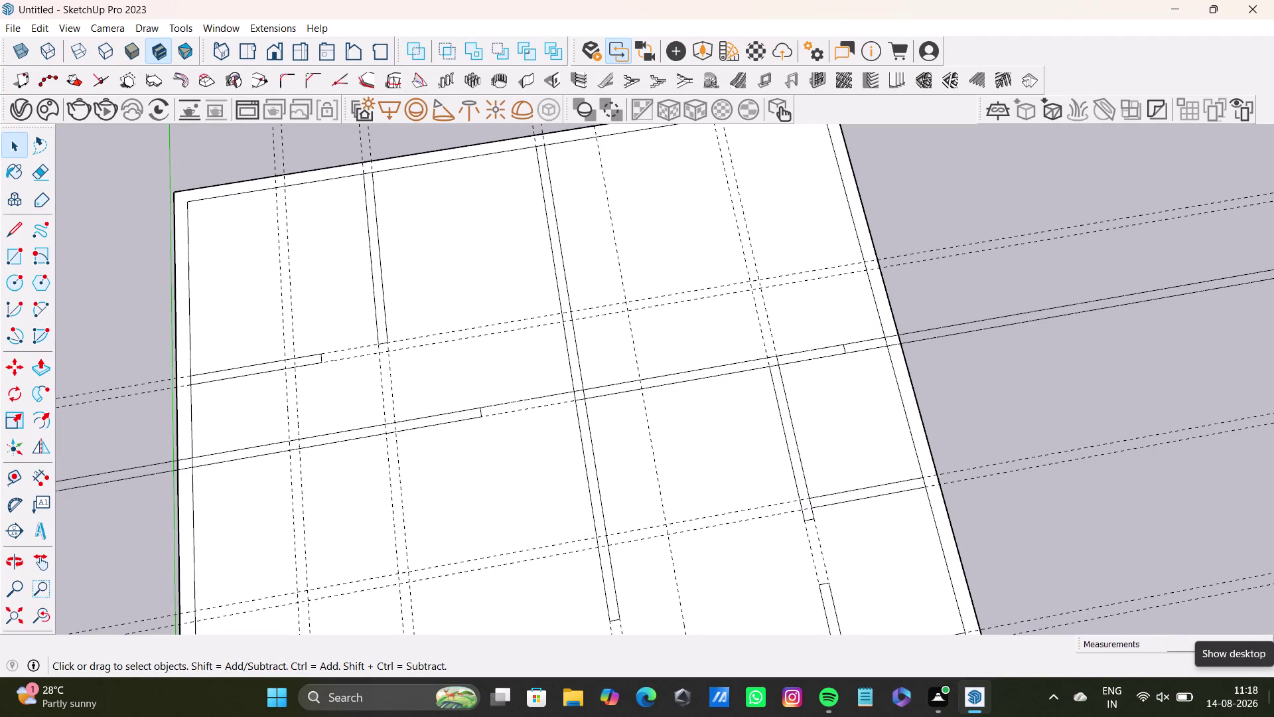
Raise the upper-left vertical wall outline to 10 feet with Push/Pull.
middle_drag(401, 332, 369, 449)
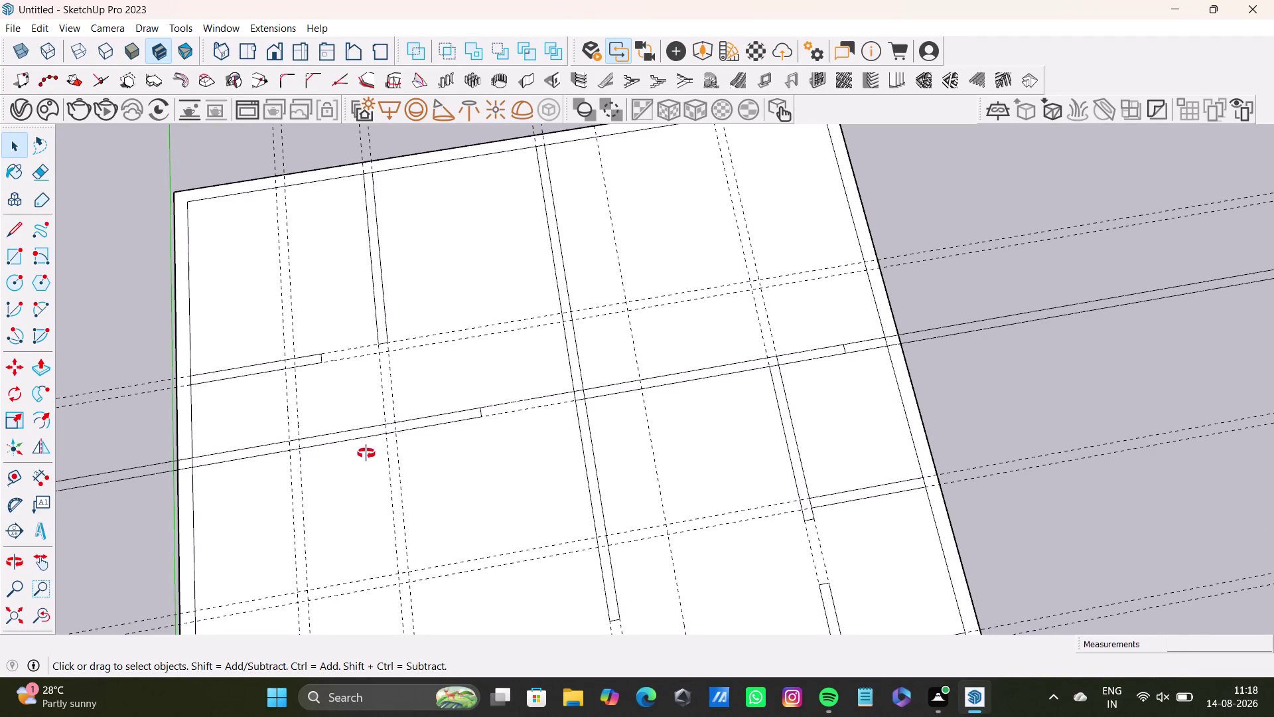
middle_drag(369, 449, 240, 463)
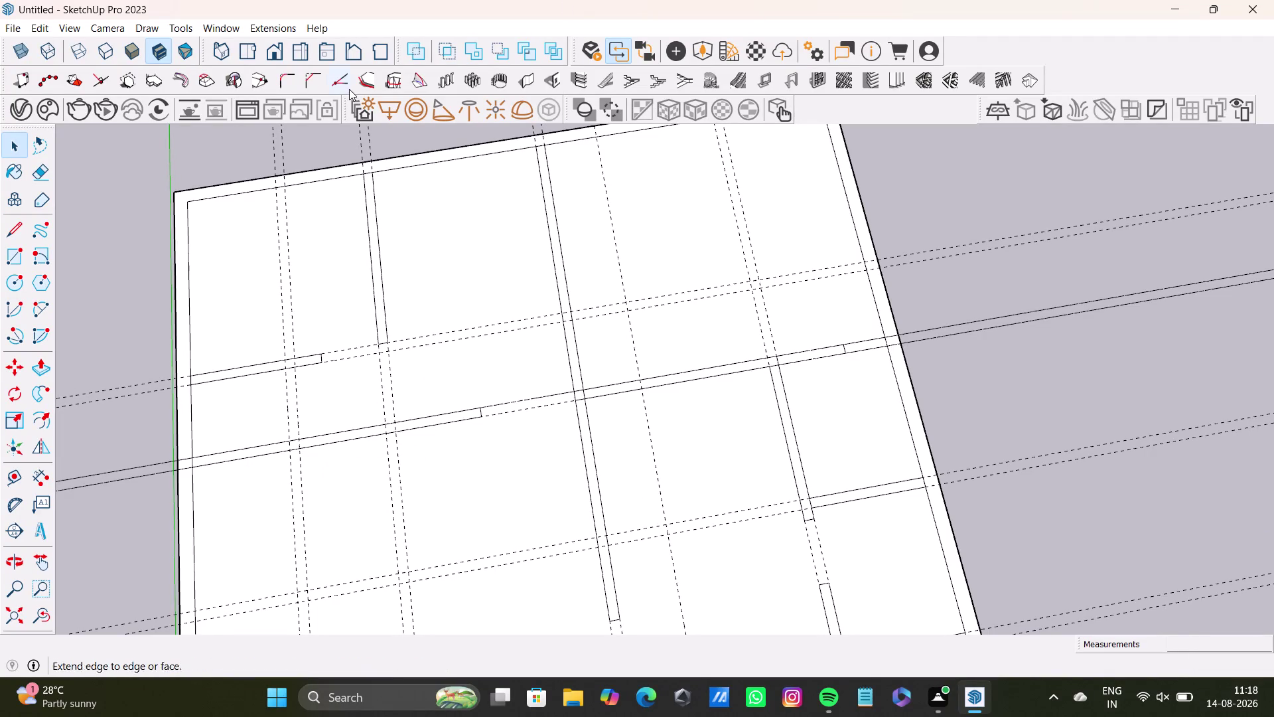
middle_drag(453, 450, 396, 366)
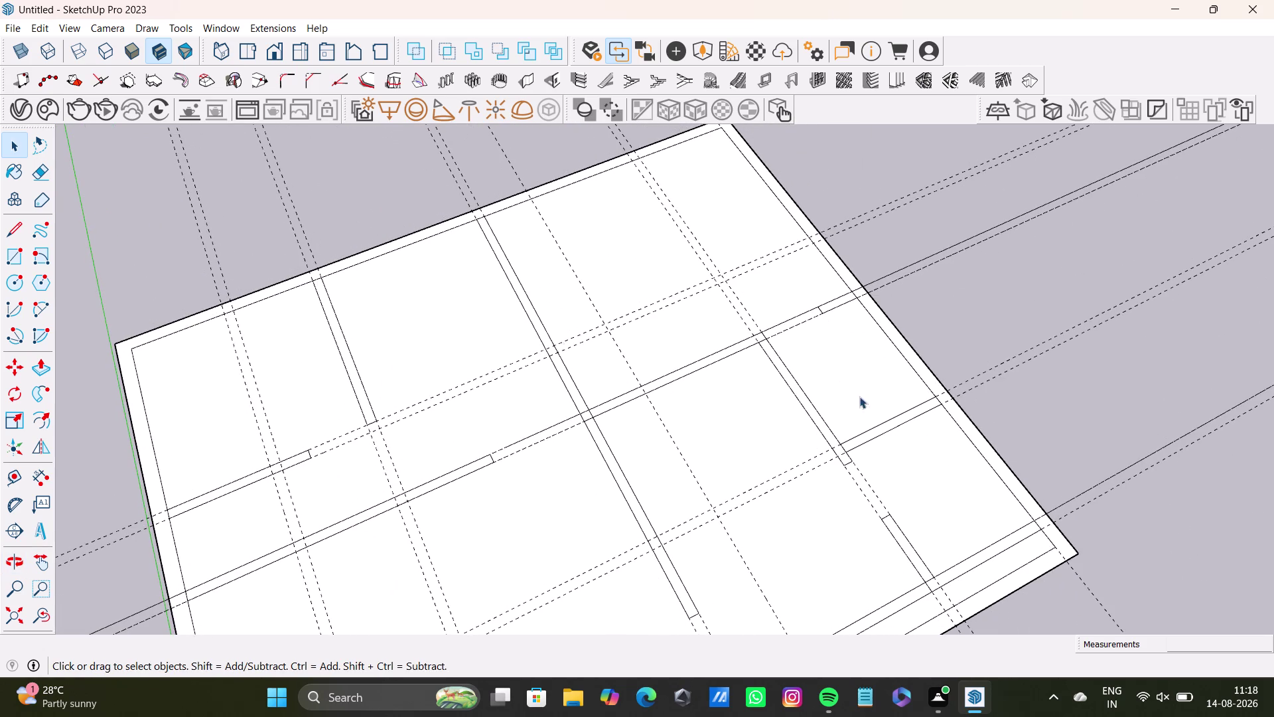
scroll(down, 3)
middle_drag(643, 477, 449, 434)
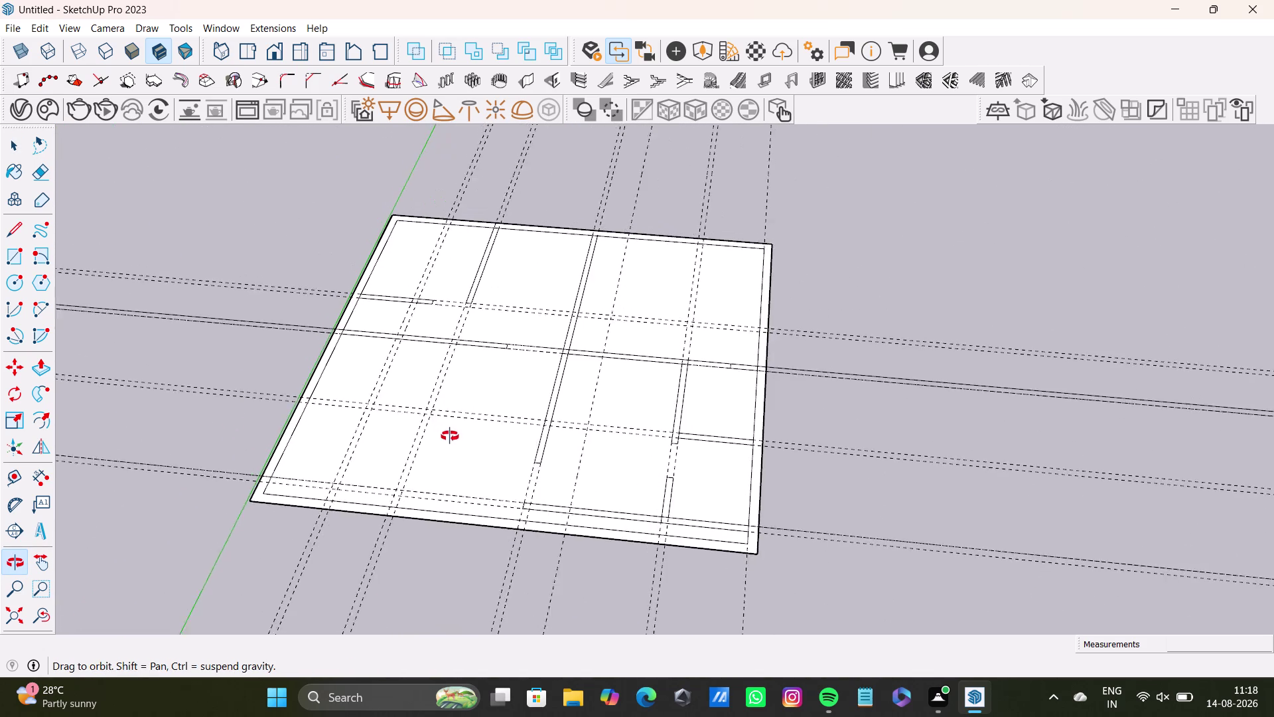
middle_drag(449, 434, 472, 551)
scroll(up, 3)
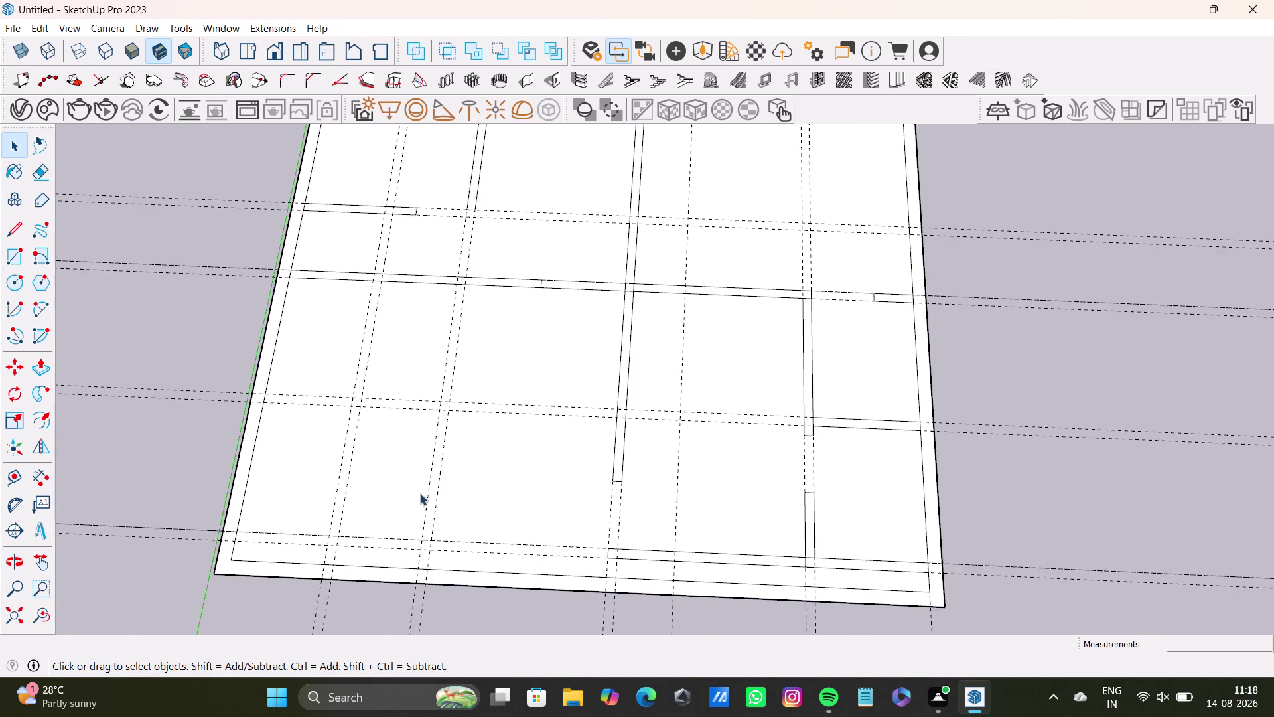
scroll(up, 3)
middle_drag(467, 432, 471, 483)
middle_drag(518, 473, 528, 552)
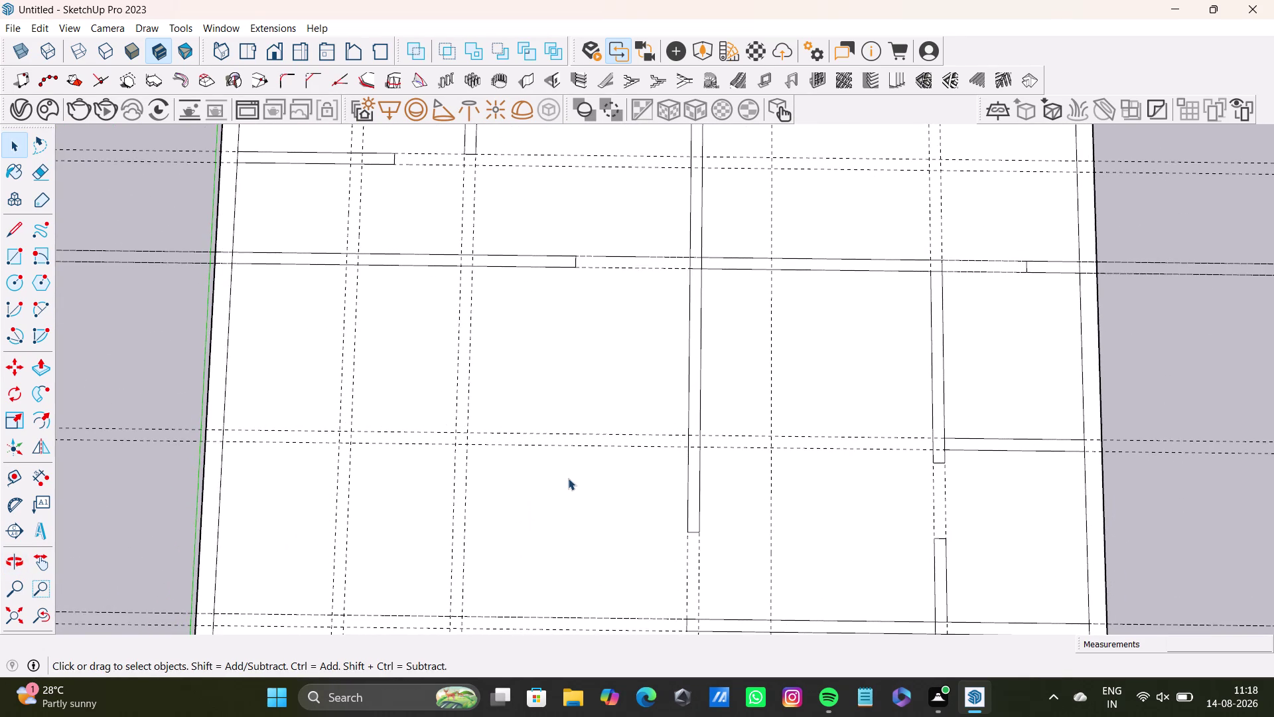
scroll(down, 3)
middle_drag(566, 452, 564, 542)
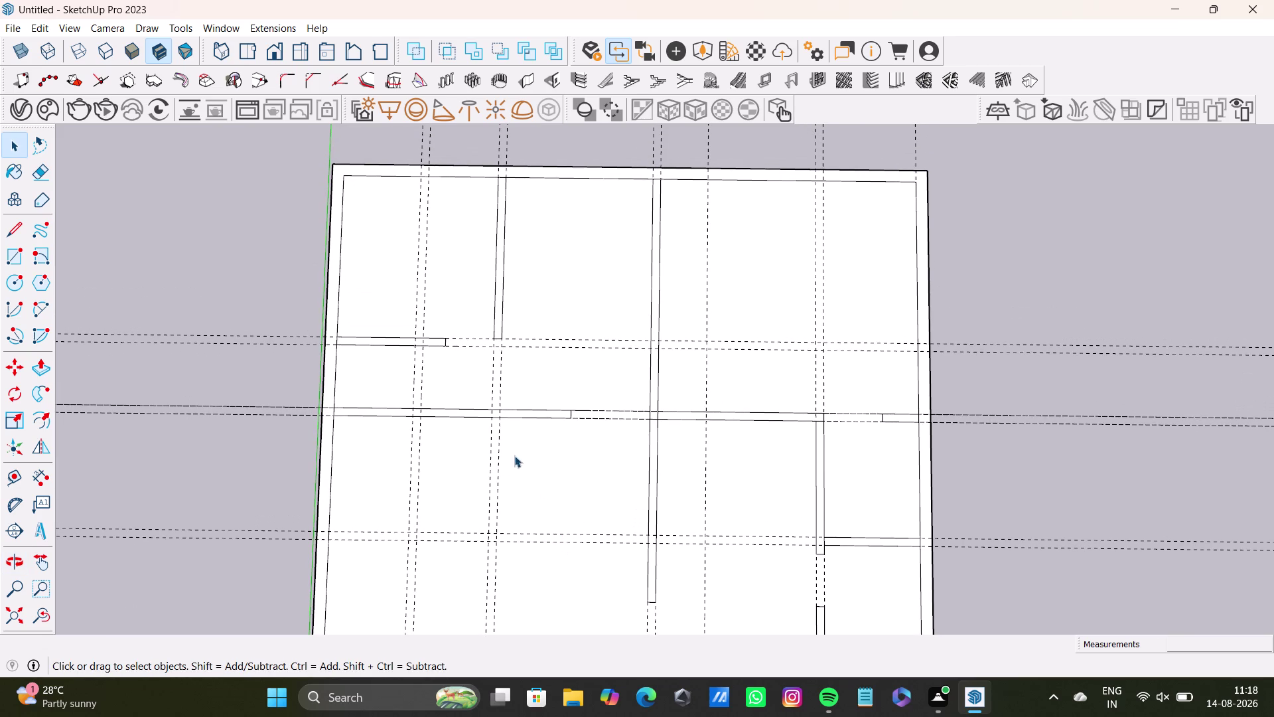
click(506, 173)
click(500, 234)
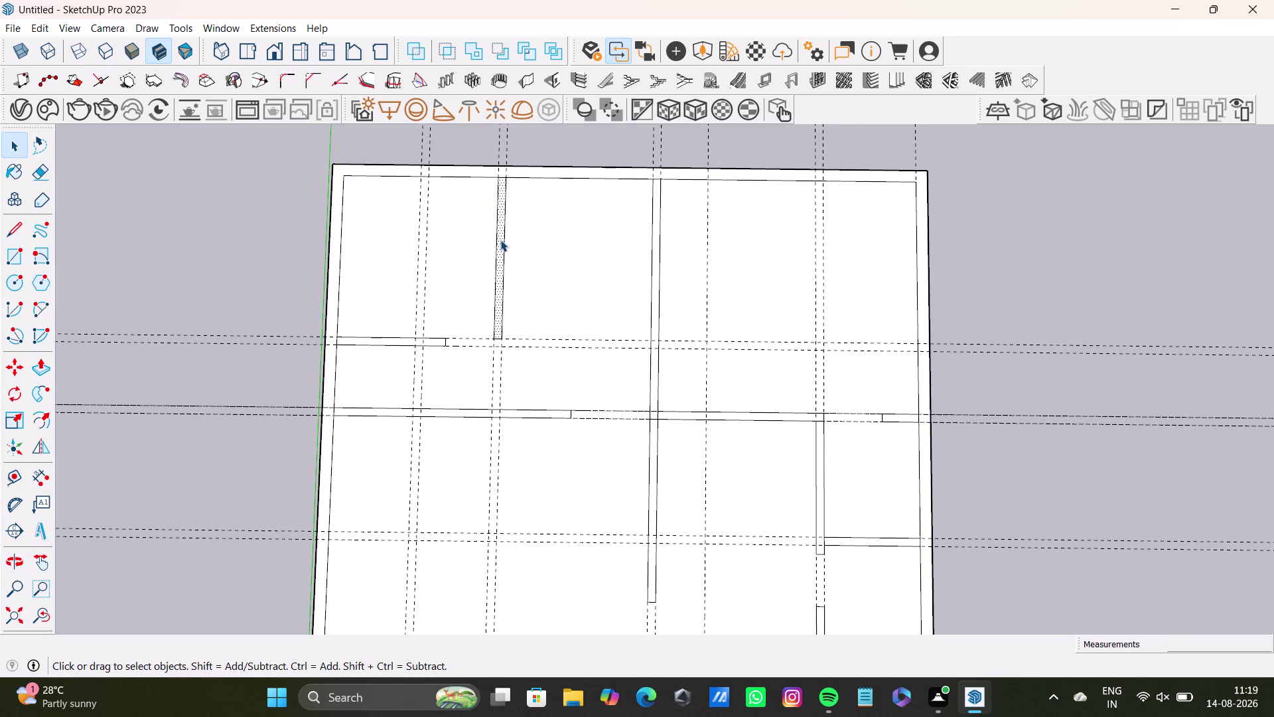
key(p)
click(501, 239)
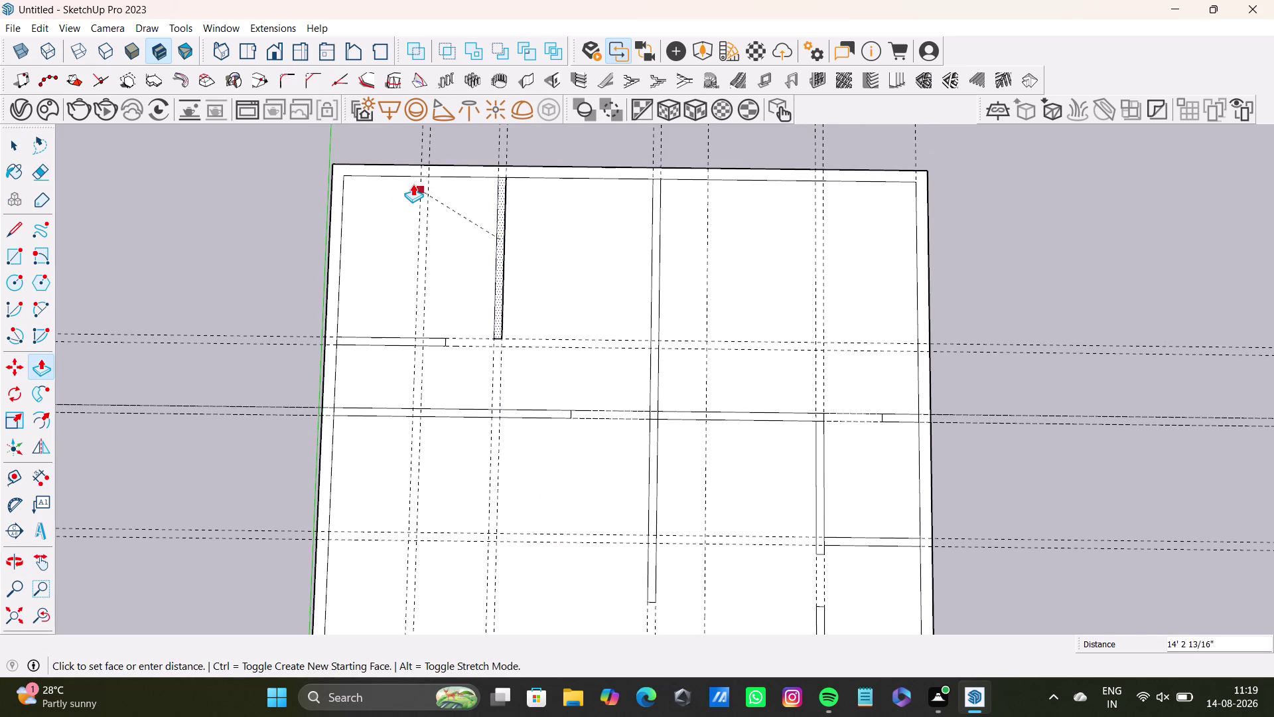
text(10')
key(Return)
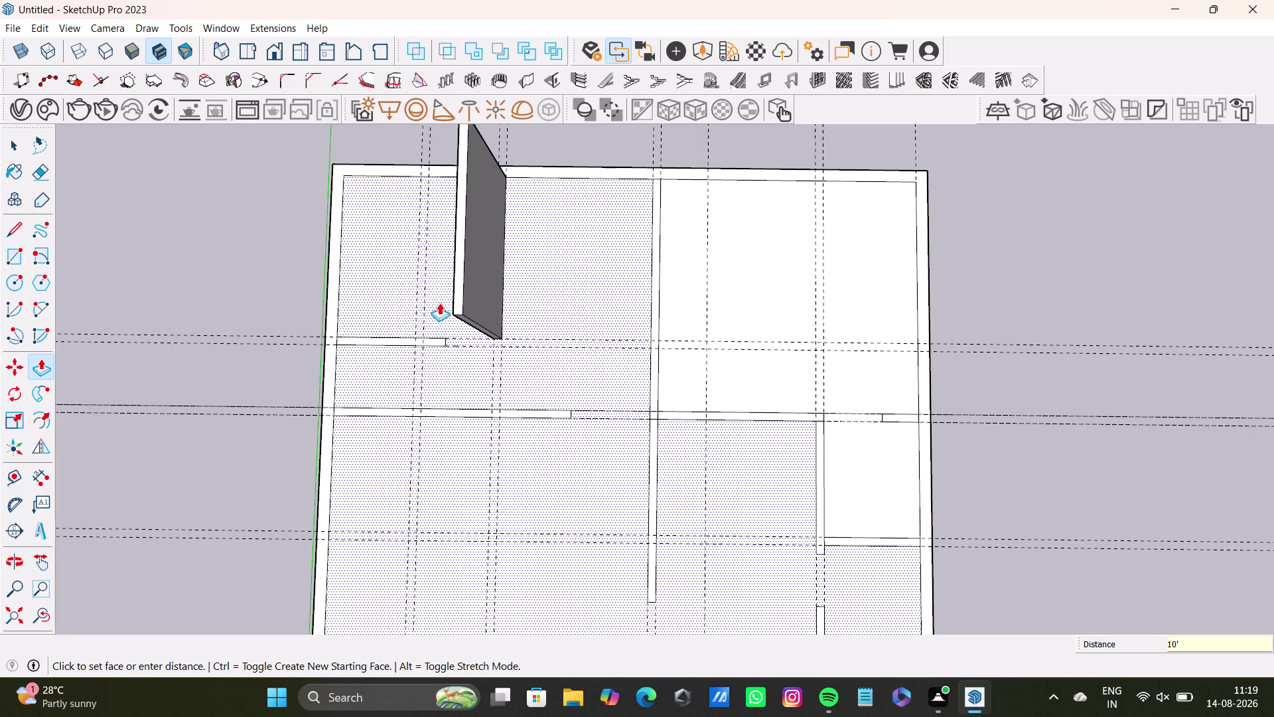
Raise the short horizontal wall outline on the left to 10 feet.
key(space)
click(434, 340)
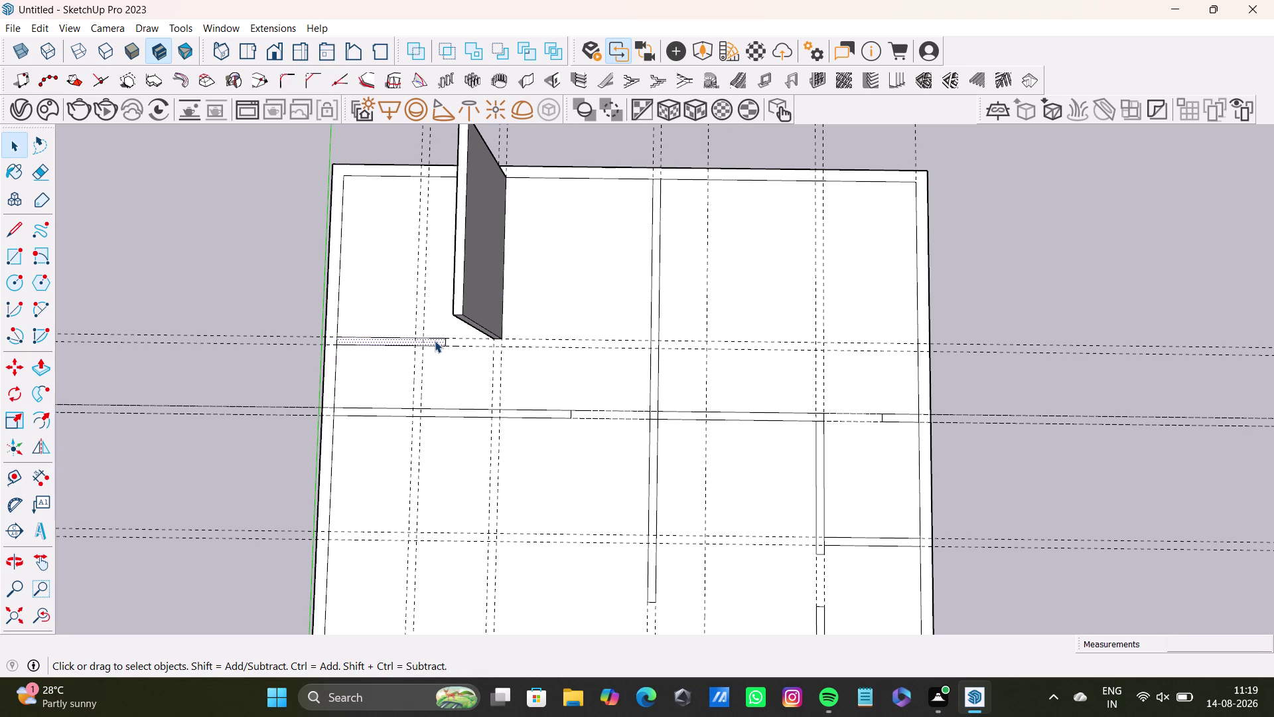
key(p)
click(434, 341)
click(457, 268)
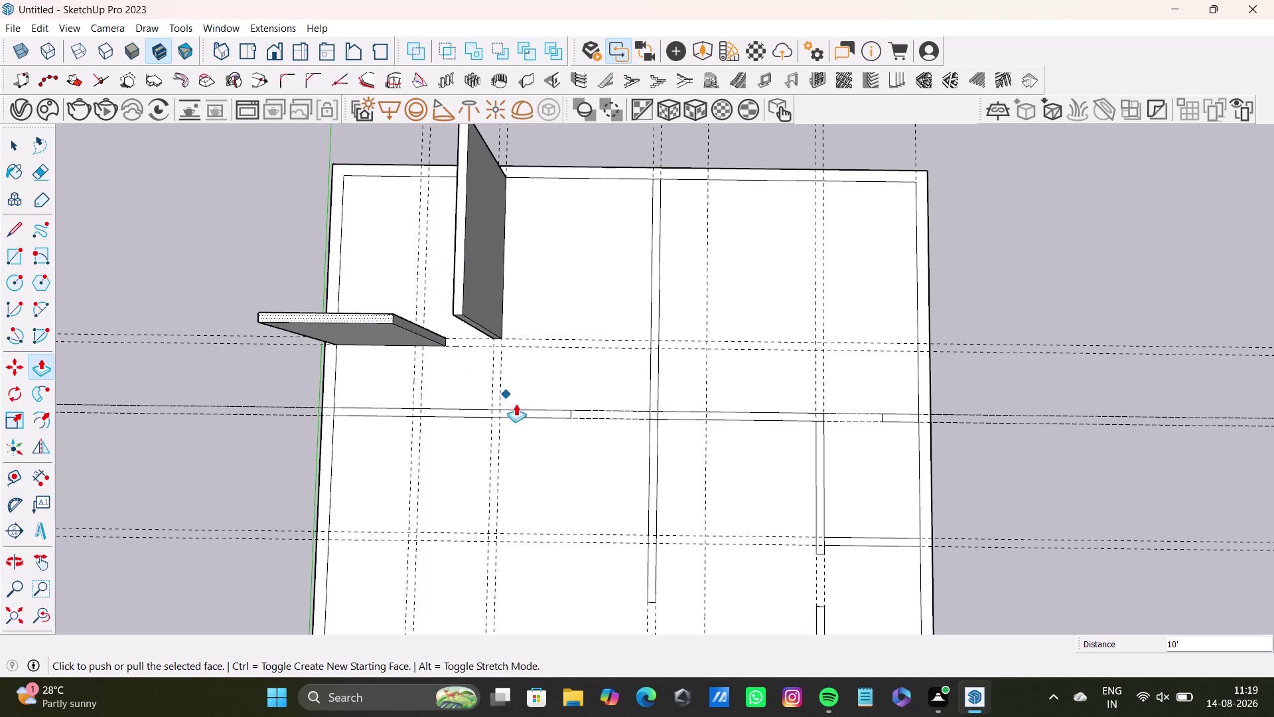
Raise the long horizontal wall outline to full height.
key(space)
click(526, 412)
key(p)
click(527, 412)
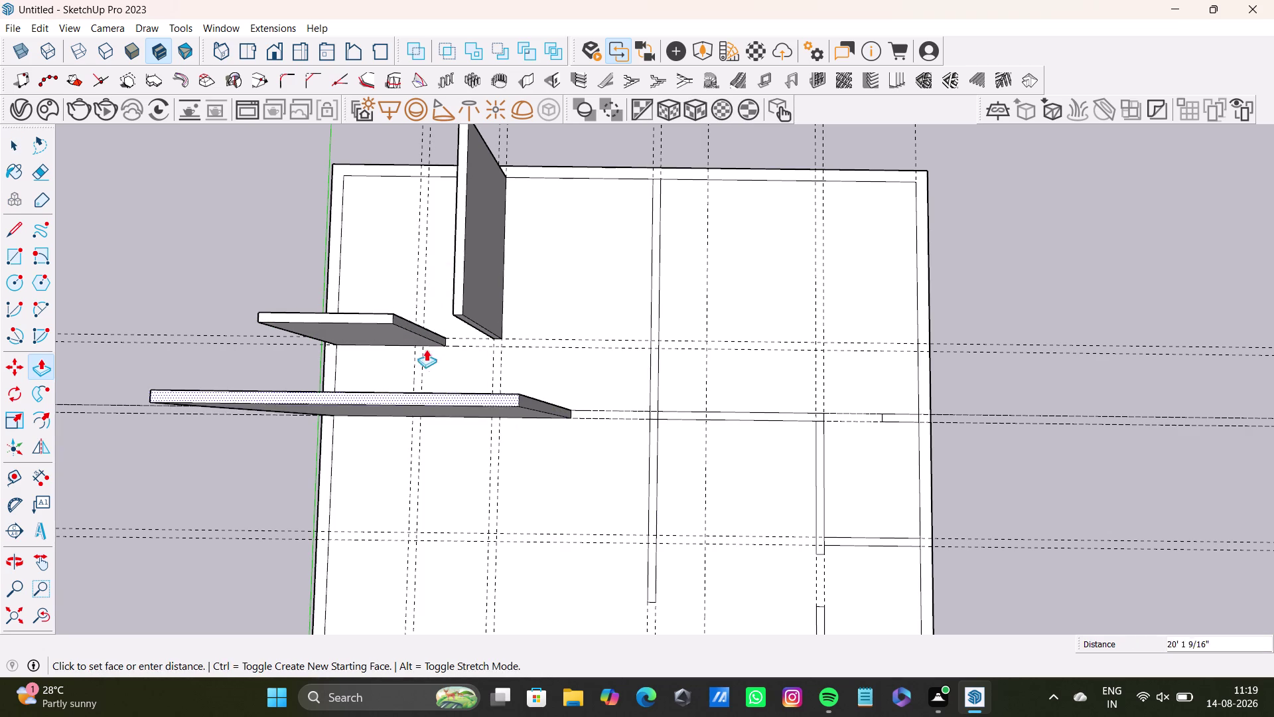
click(383, 314)
Pull the central vertical wall outline up to full wall height.
scroll(down, 3)
middle_drag(597, 427, 258, 252)
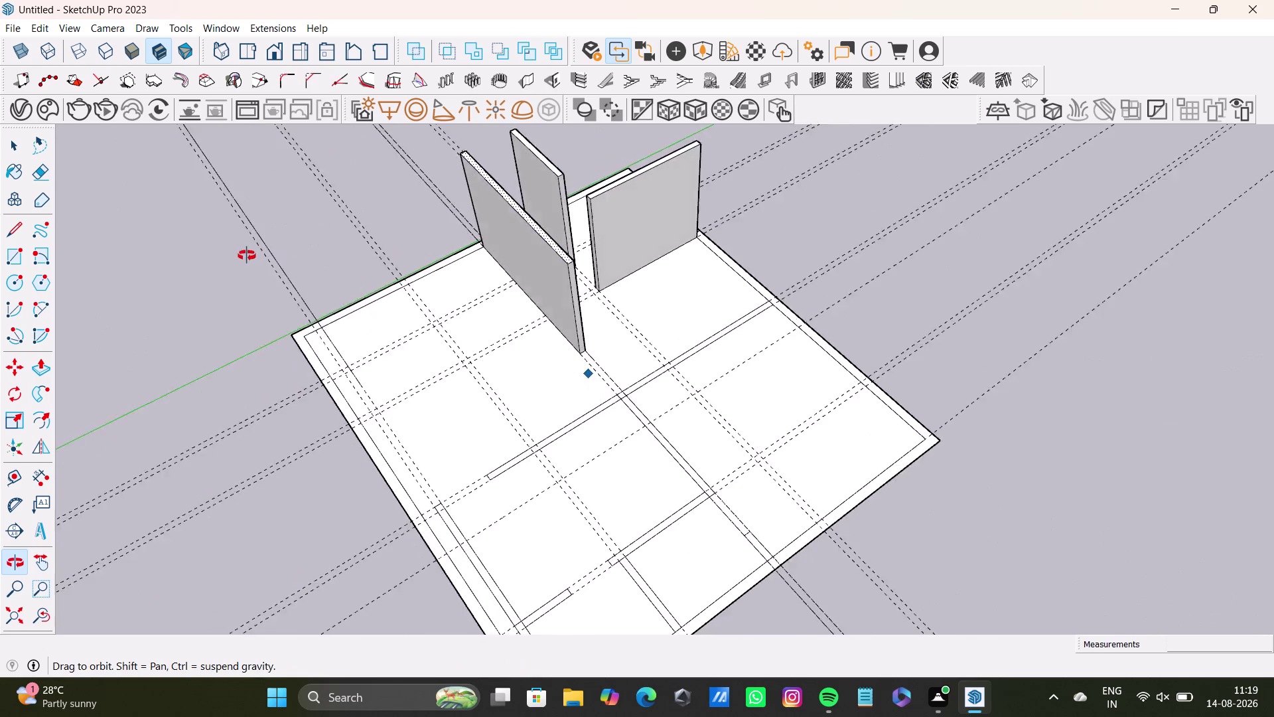
middle_drag(257, 252, 527, 446)
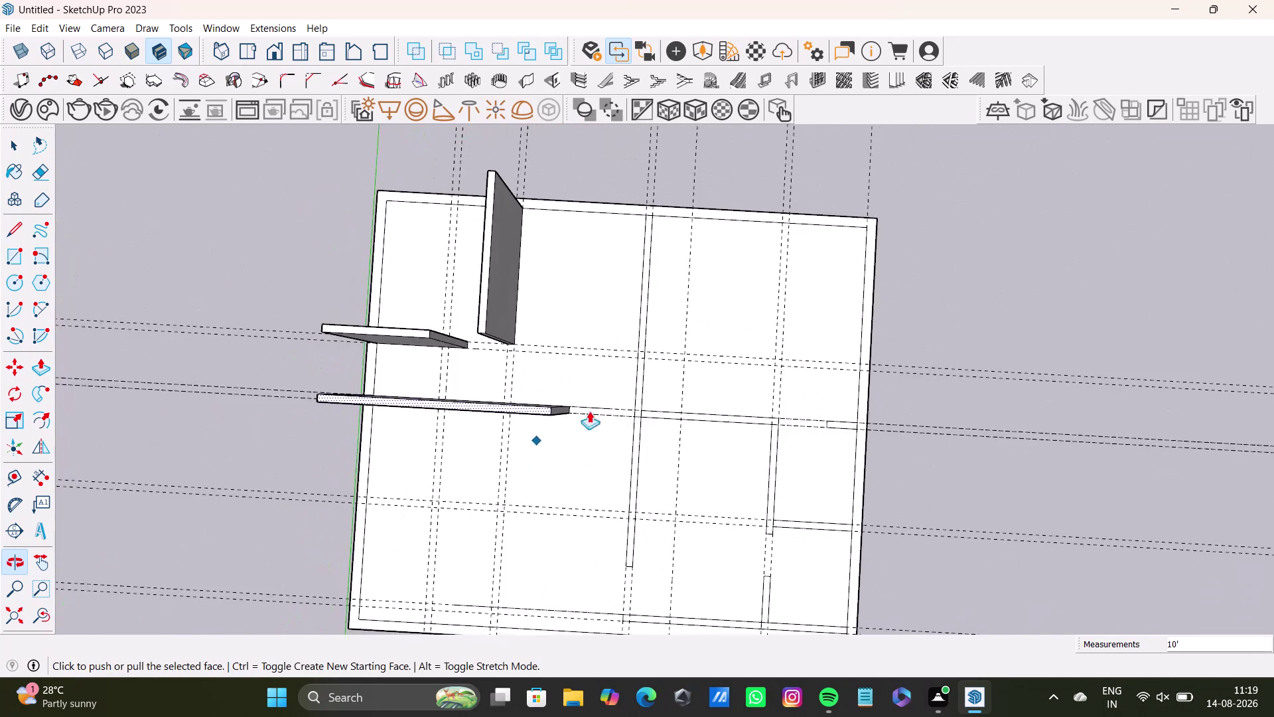
scroll(up, 3)
key(space)
click(645, 371)
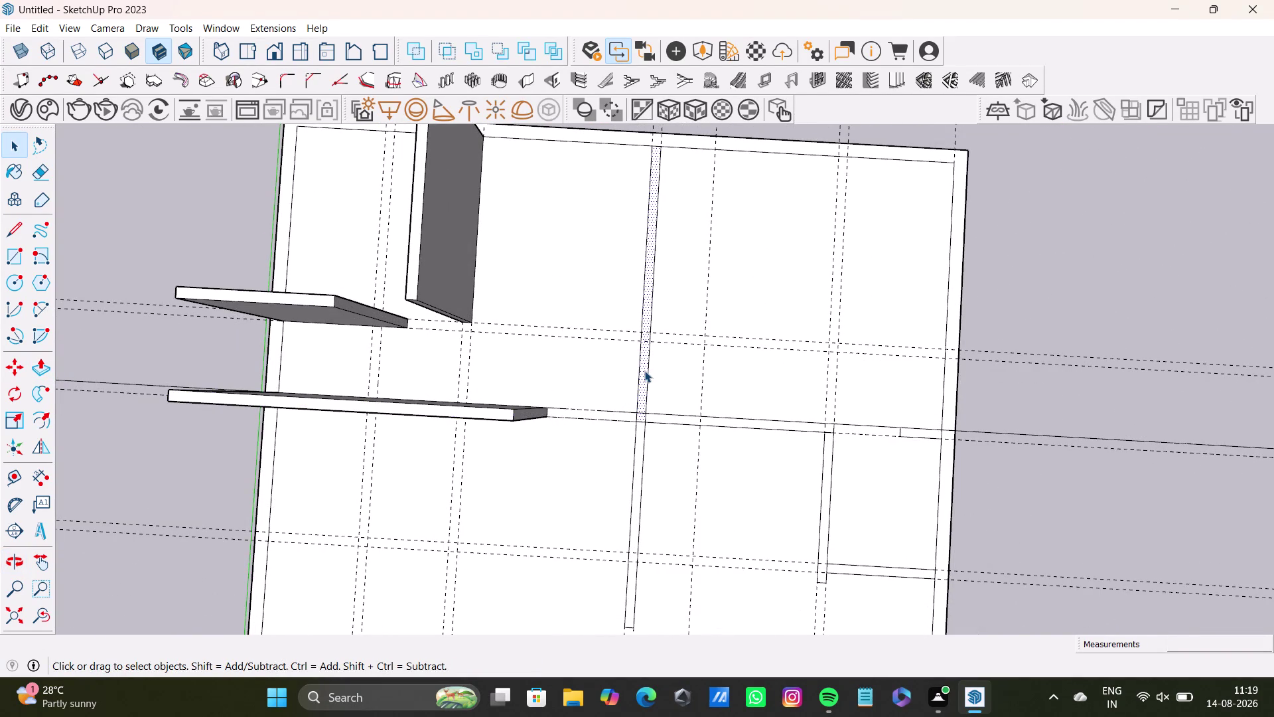
key(p)
drag(645, 370, 635, 365)
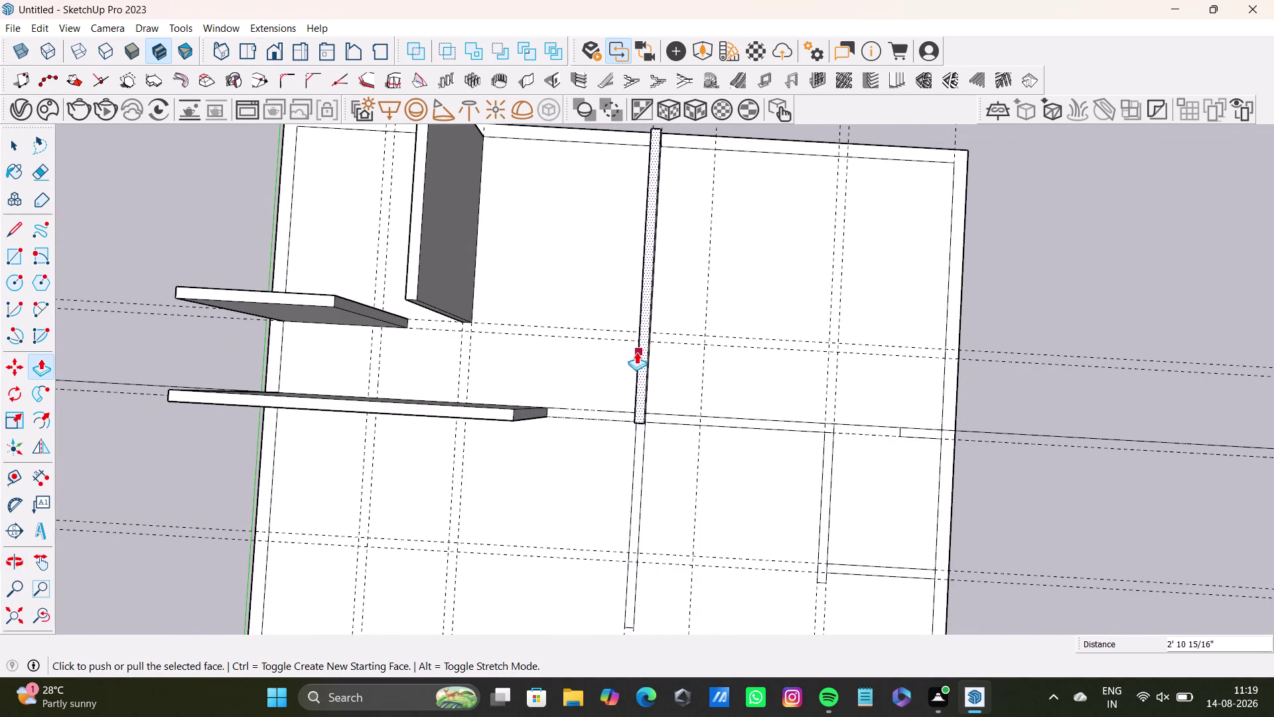
drag(644, 360, 410, 249)
click(413, 252)
middle_drag(676, 355, 538, 250)
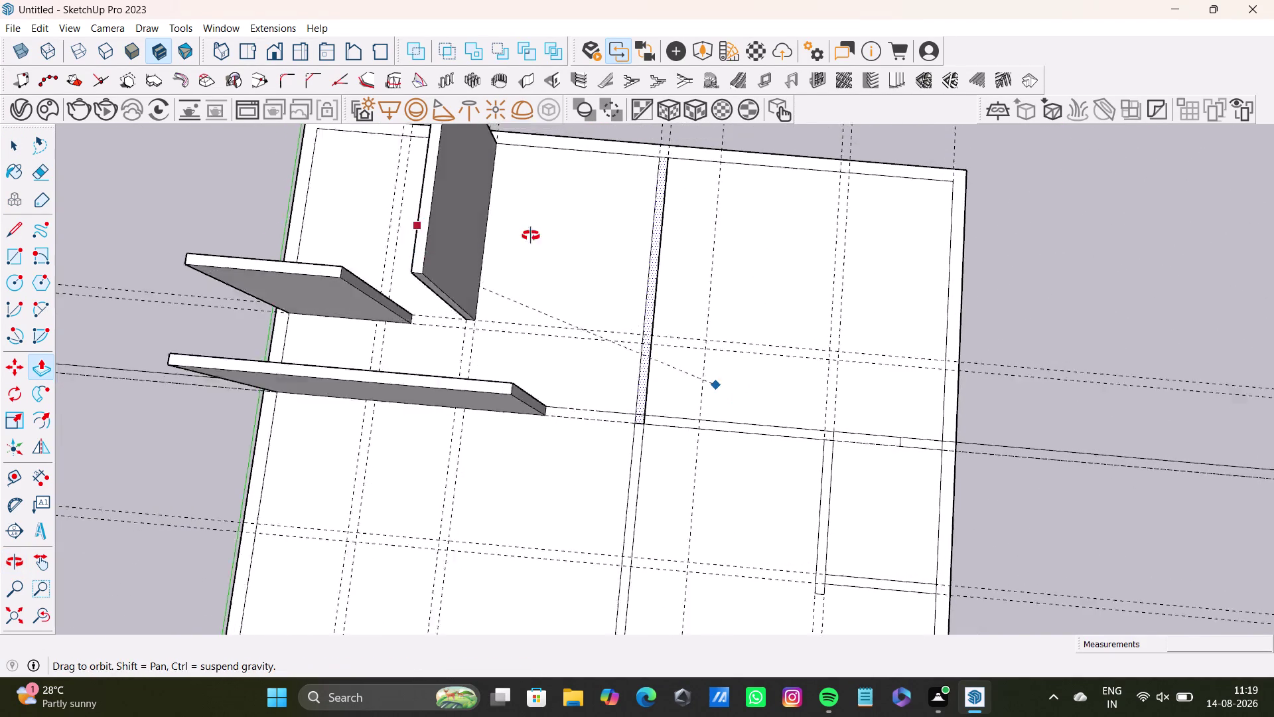
middle_drag(538, 251, 443, 118)
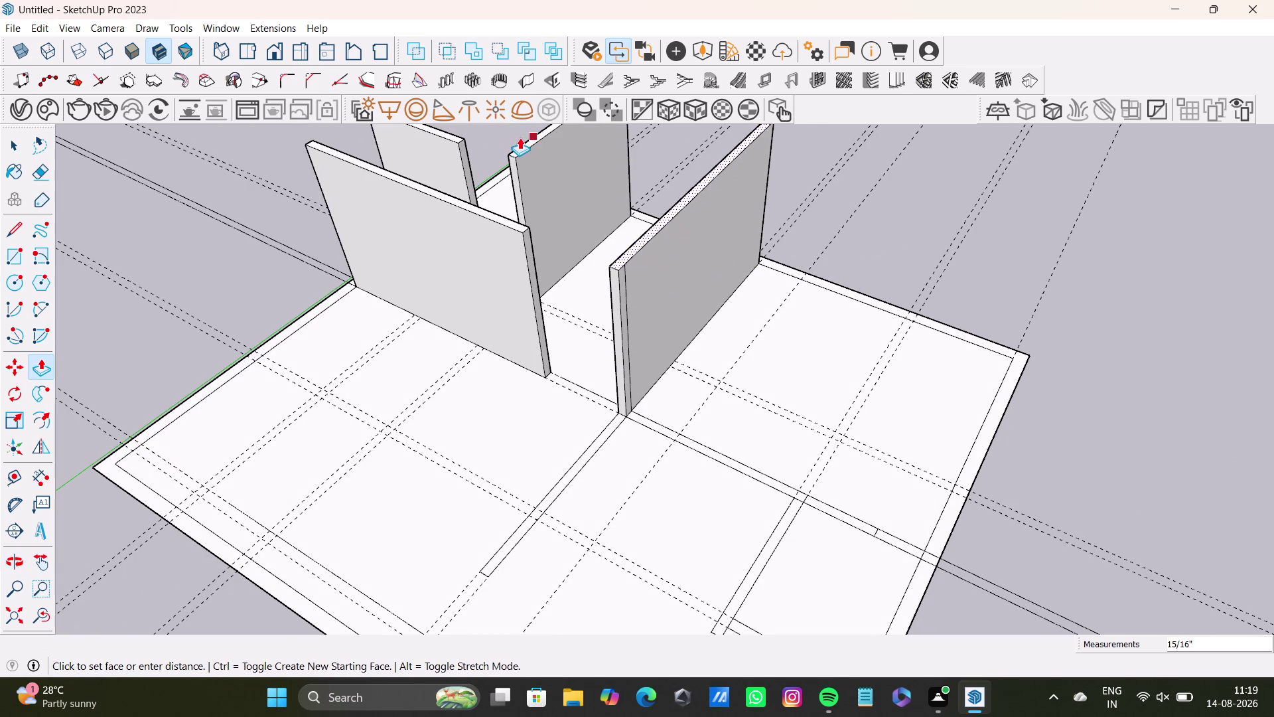
click(520, 138)
Raise the lower central wall outline to 10 feet.
scroll(down, 3)
middle_drag(623, 315, 819, 295)
middle_drag(794, 358, 797, 452)
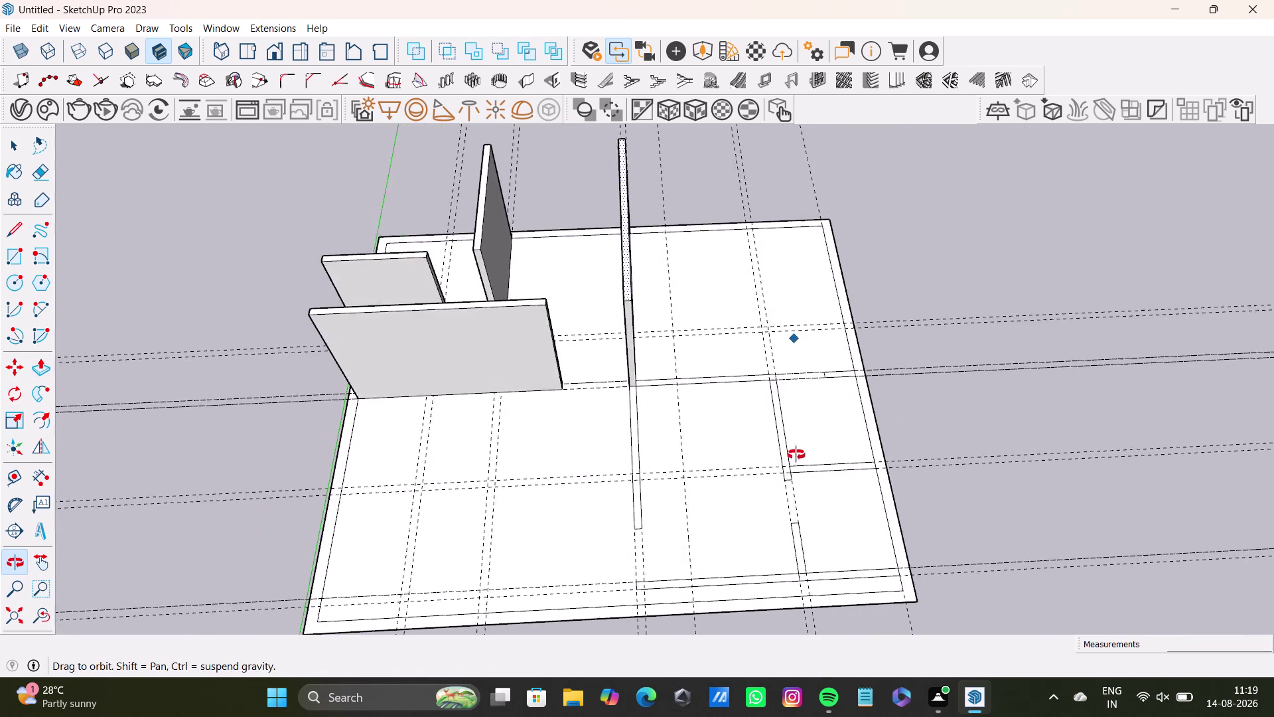
middle_drag(797, 453, 789, 464)
scroll(up, 3)
key(space)
click(624, 427)
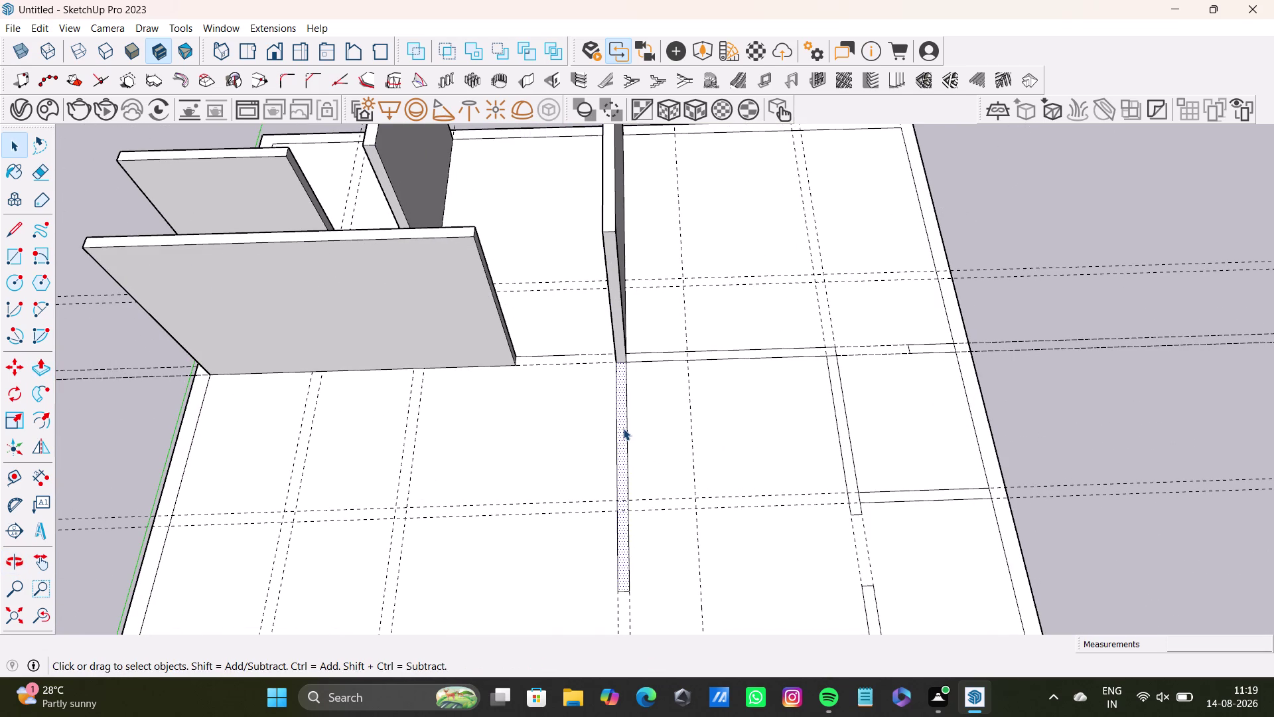
key(p)
click(623, 427)
click(459, 230)
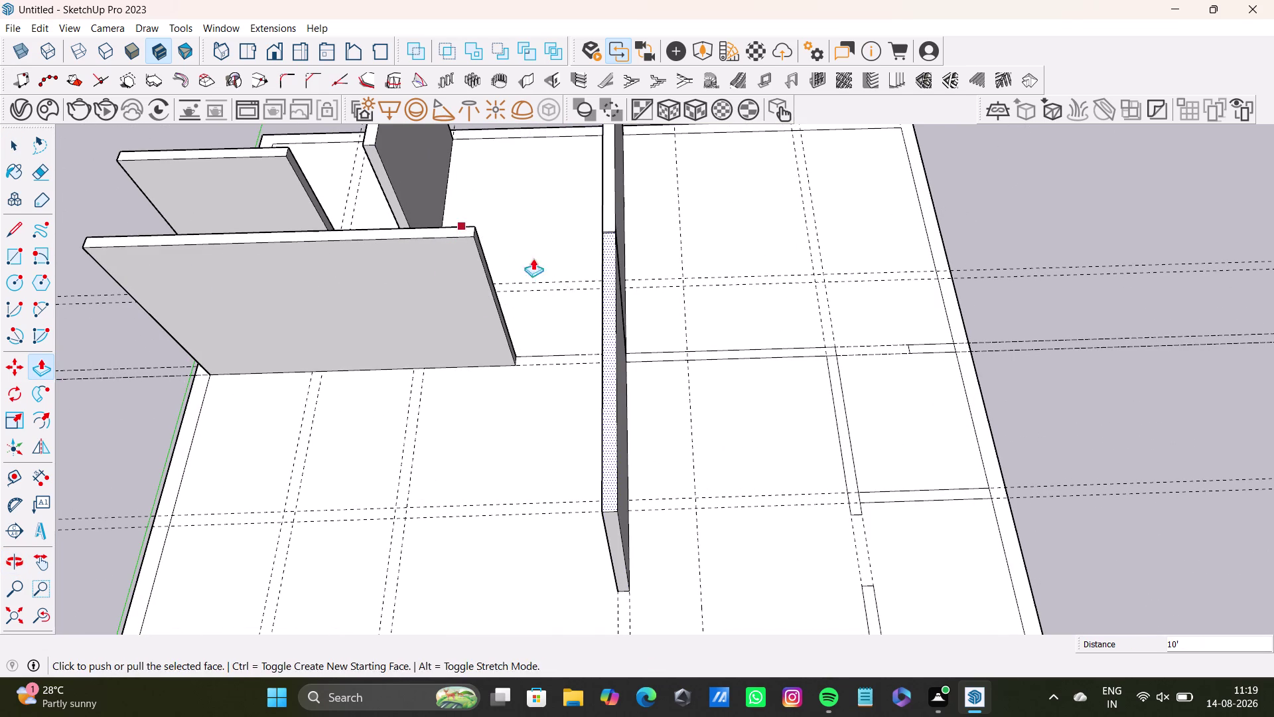
Orbit to check the newly raised wall and select the next wall outline.
middle_drag(893, 443, 671, 397)
key(space)
click(728, 393)
click(736, 394)
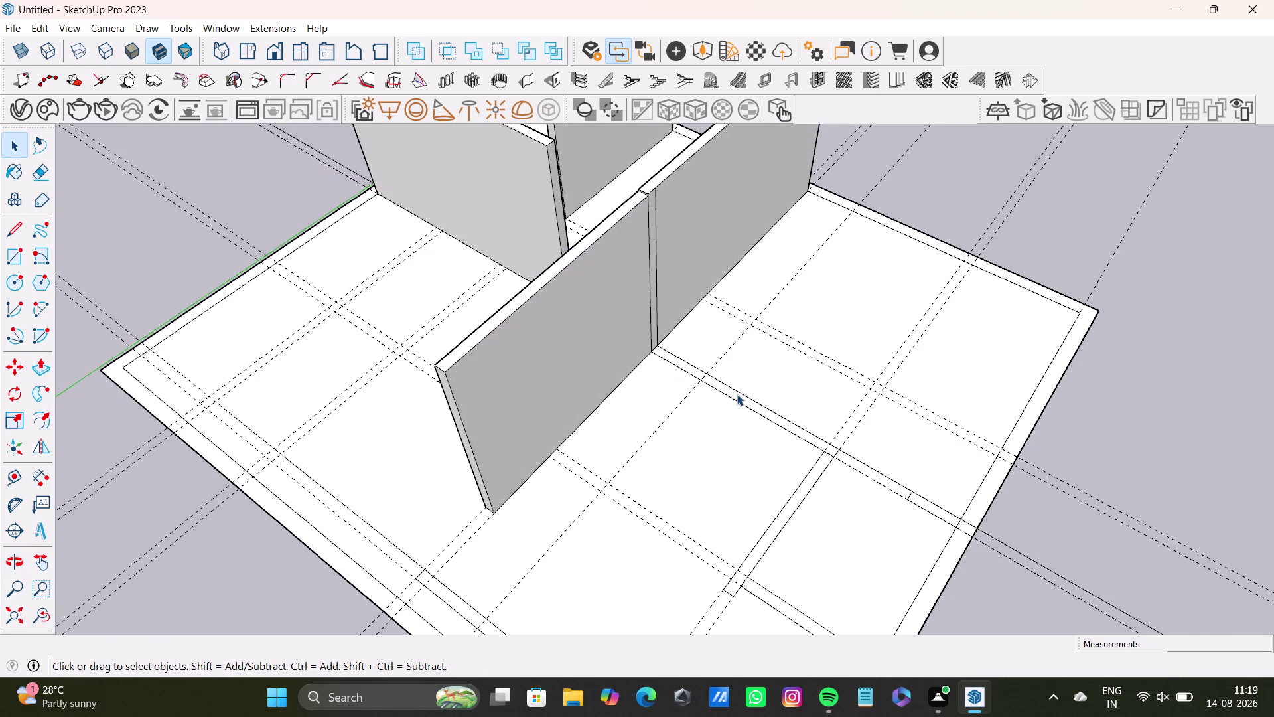
Try pulling up a thin wall outline strip, then undo it twice.
click(748, 401)
key(p)
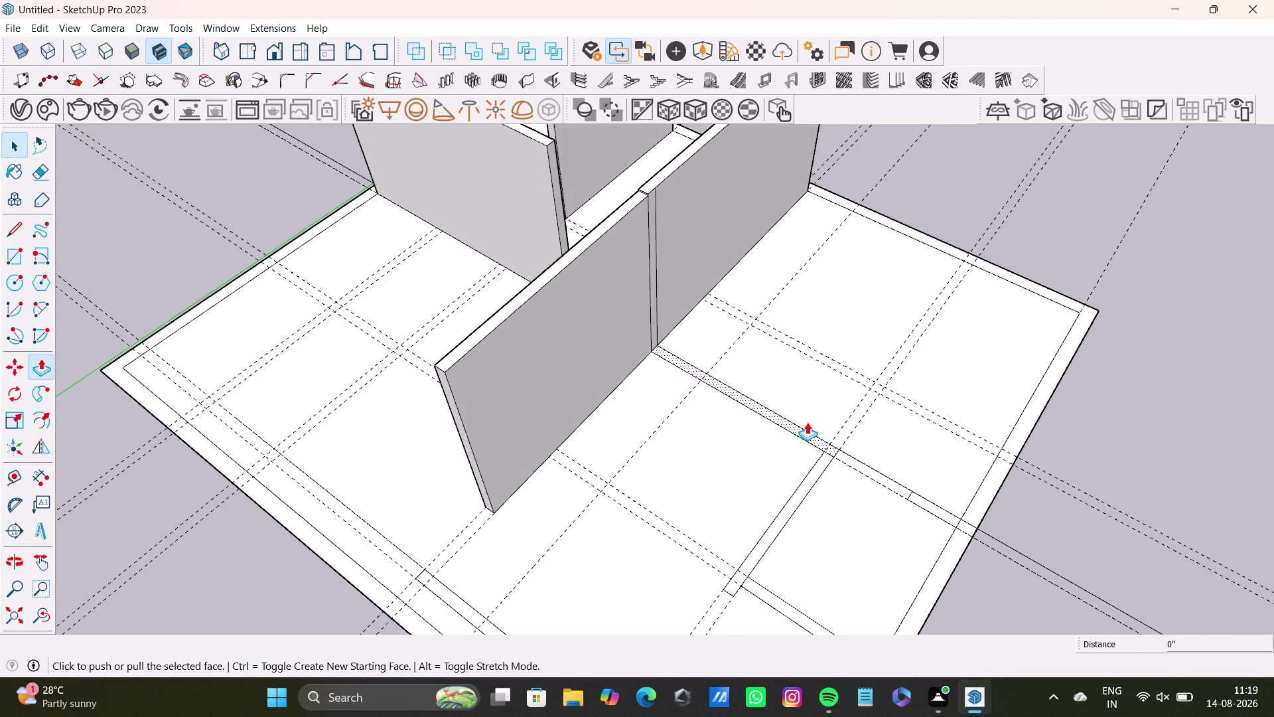
drag(812, 432, 807, 426)
middle_drag(690, 300, 532, 231)
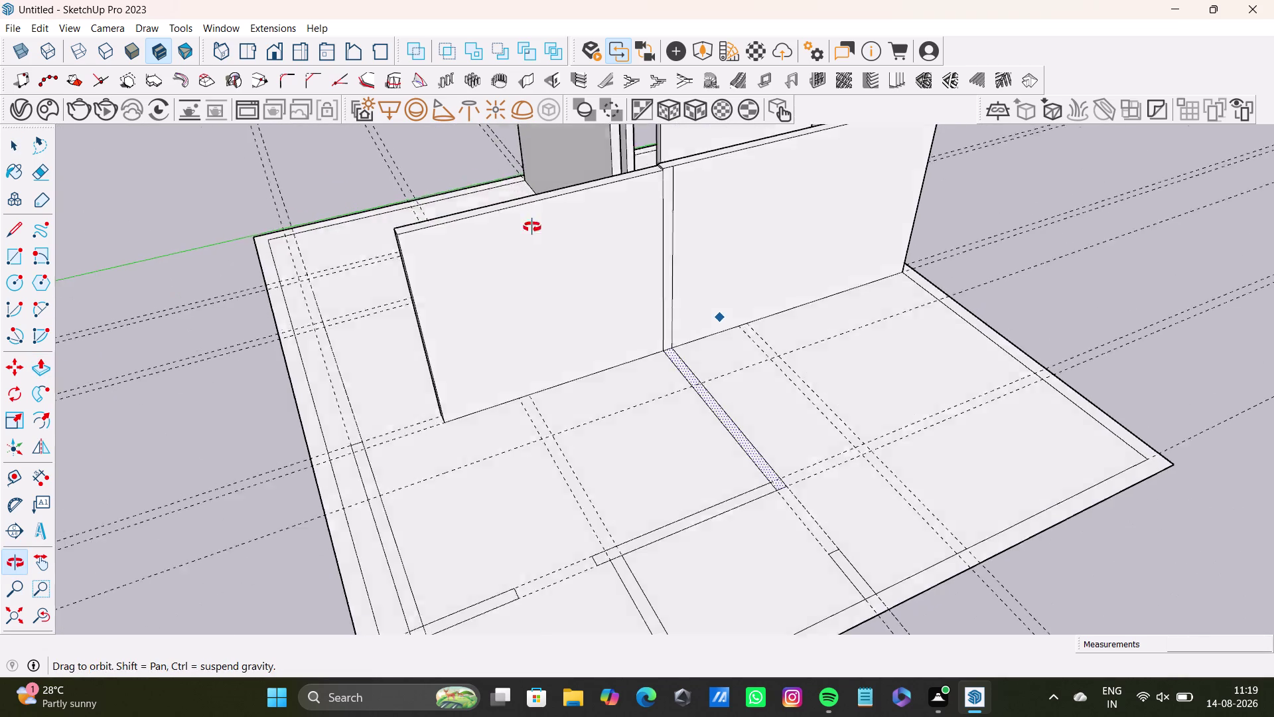
middle_drag(532, 231, 532, 227)
key(ctrl+z)
key(ctrl+z)
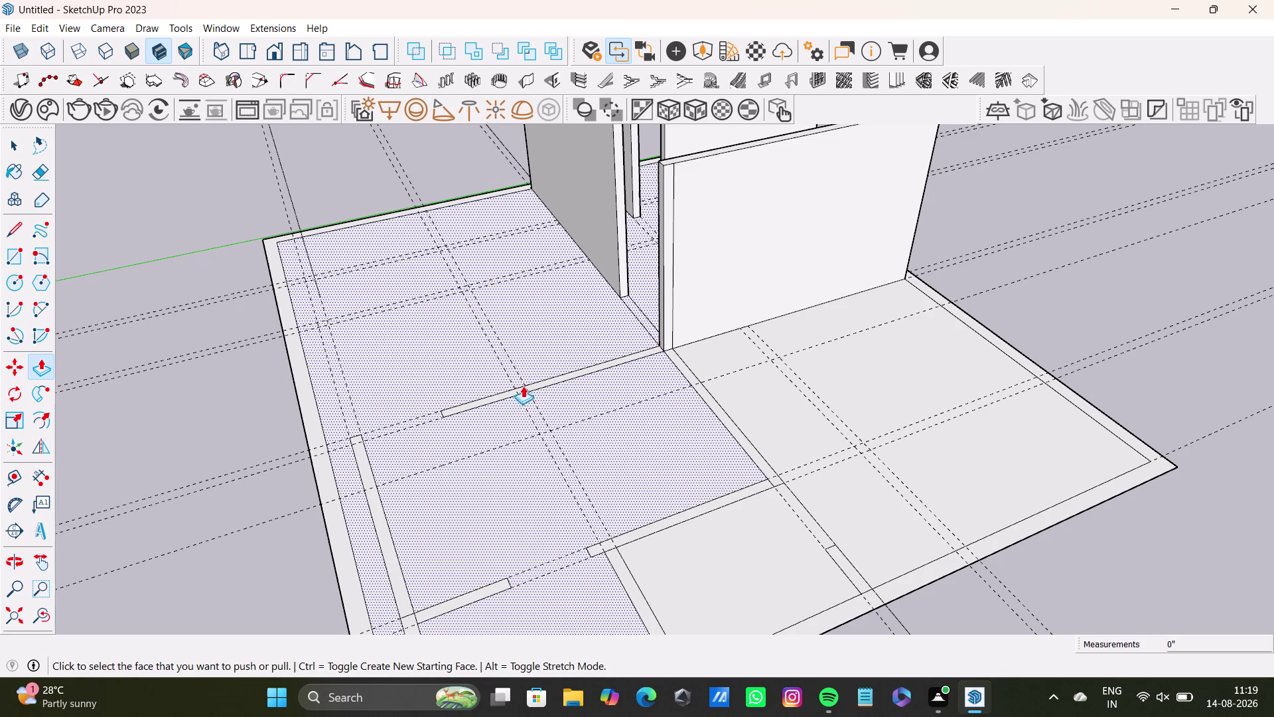
Raise a wall outline strip to the full 10' 15/16" height.
middle_drag(643, 410, 637, 481)
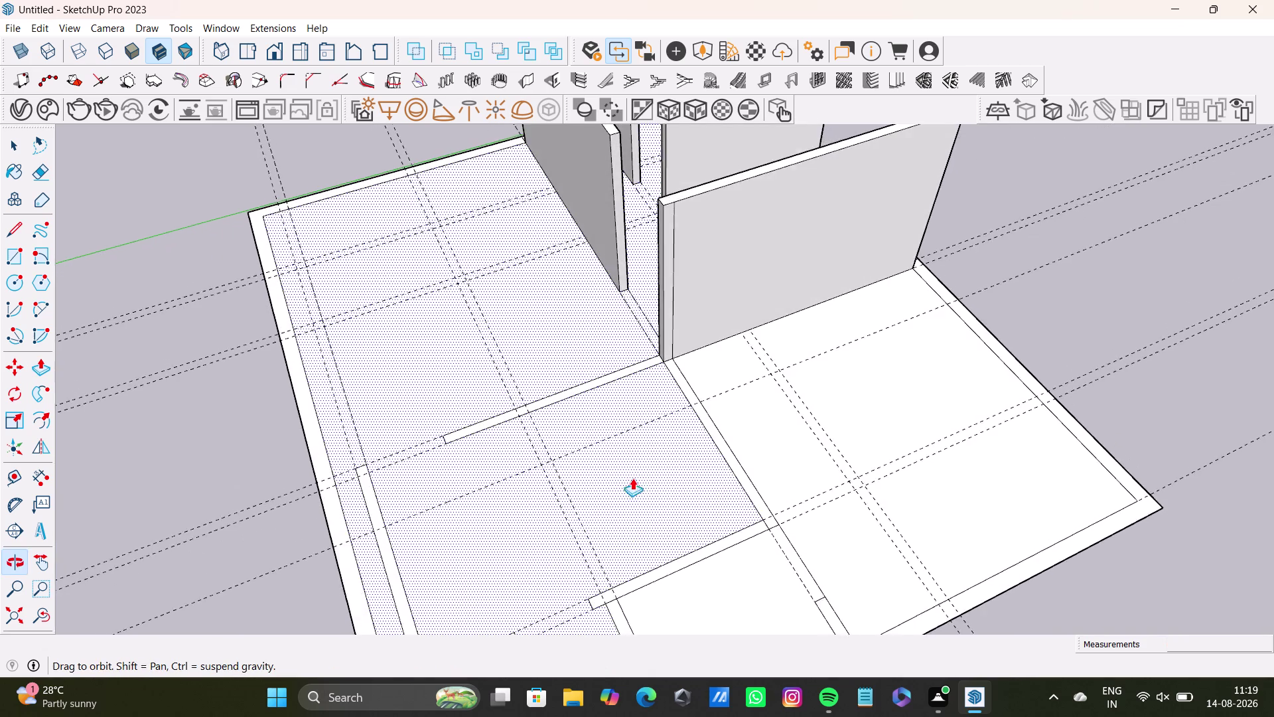
scroll(up, 3)
click(620, 363)
scroll(down, 3)
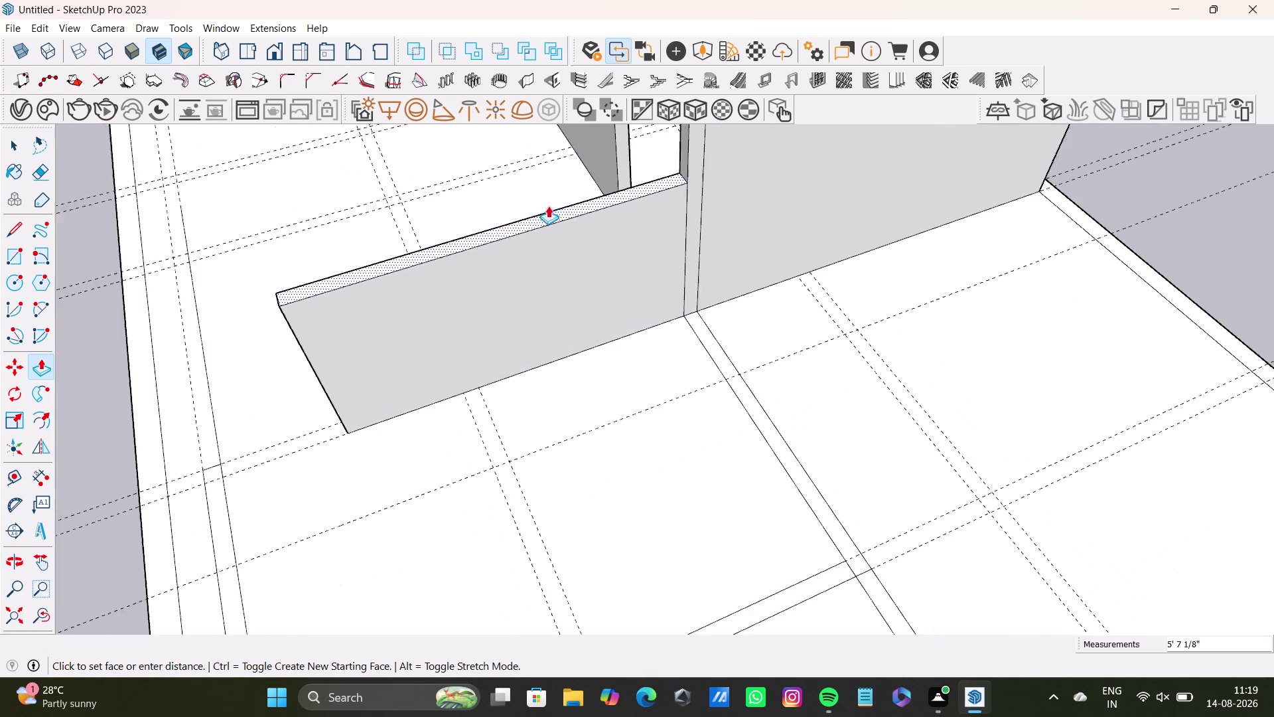
middle_drag(545, 191, 544, 423)
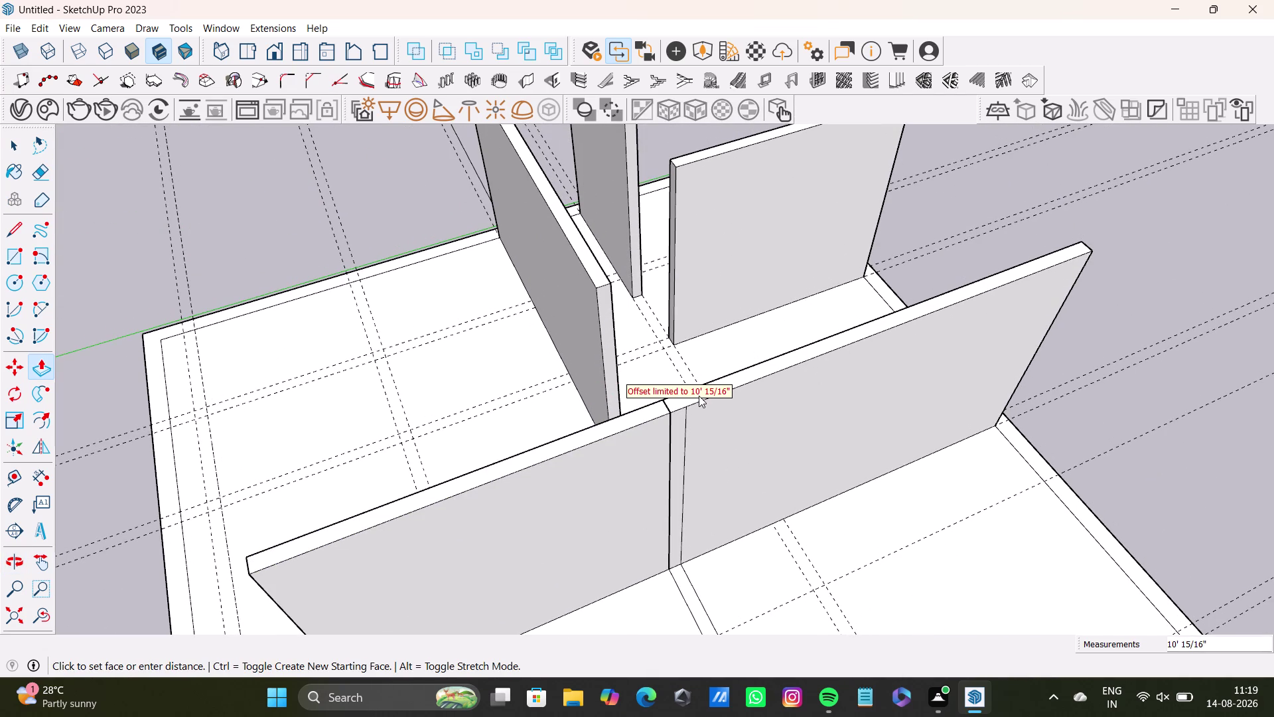
click(699, 395)
Raise the front long wall to match the full wall height.
key(space)
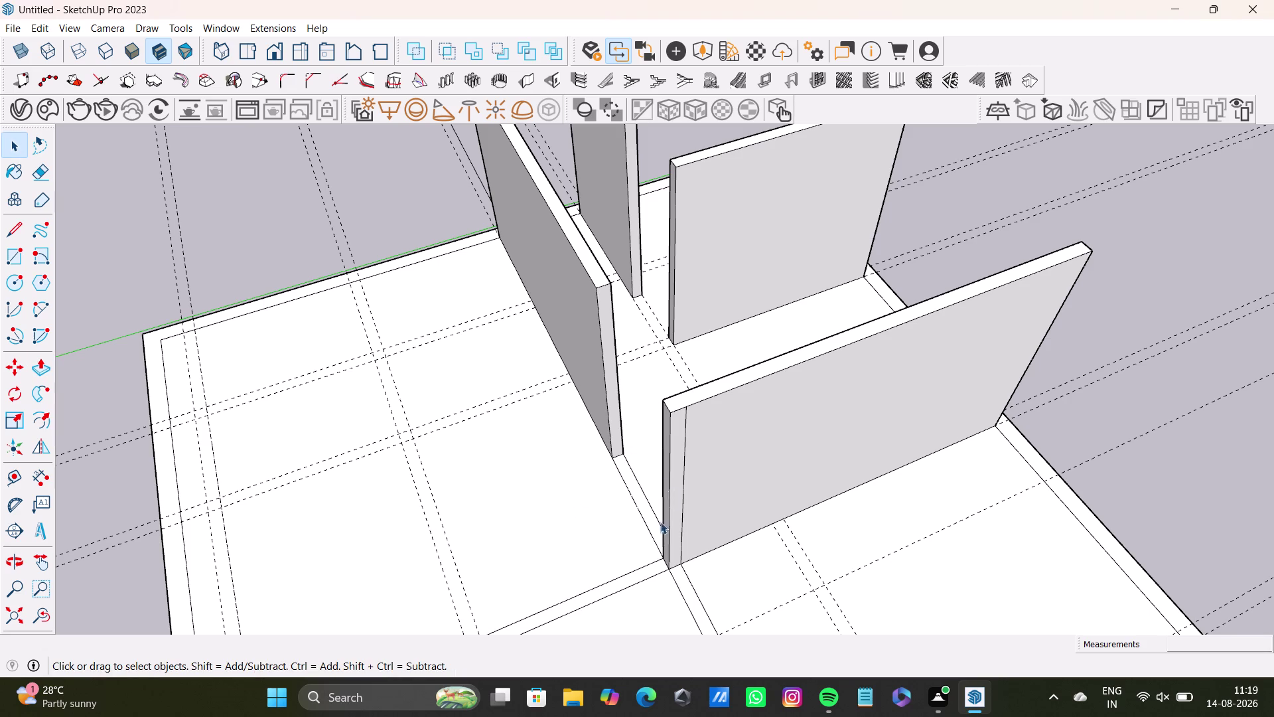
click(642, 570)
click(652, 569)
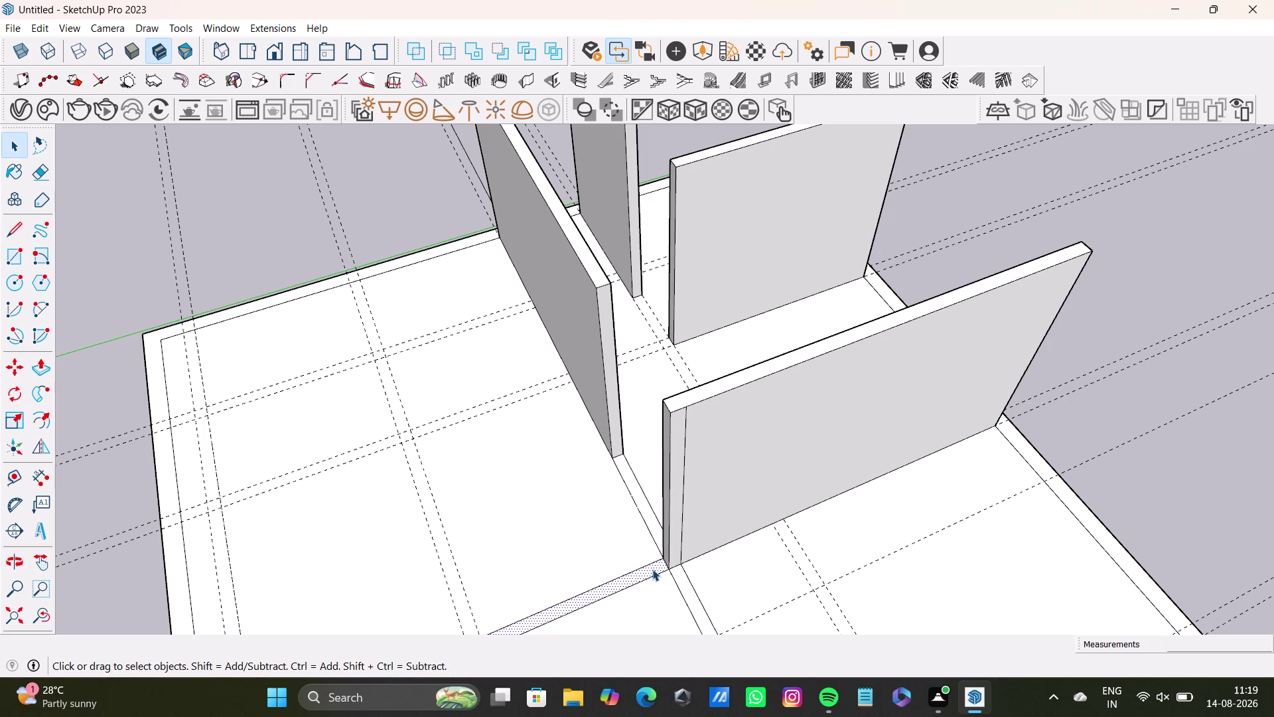
key(p)
click(652, 569)
click(690, 388)
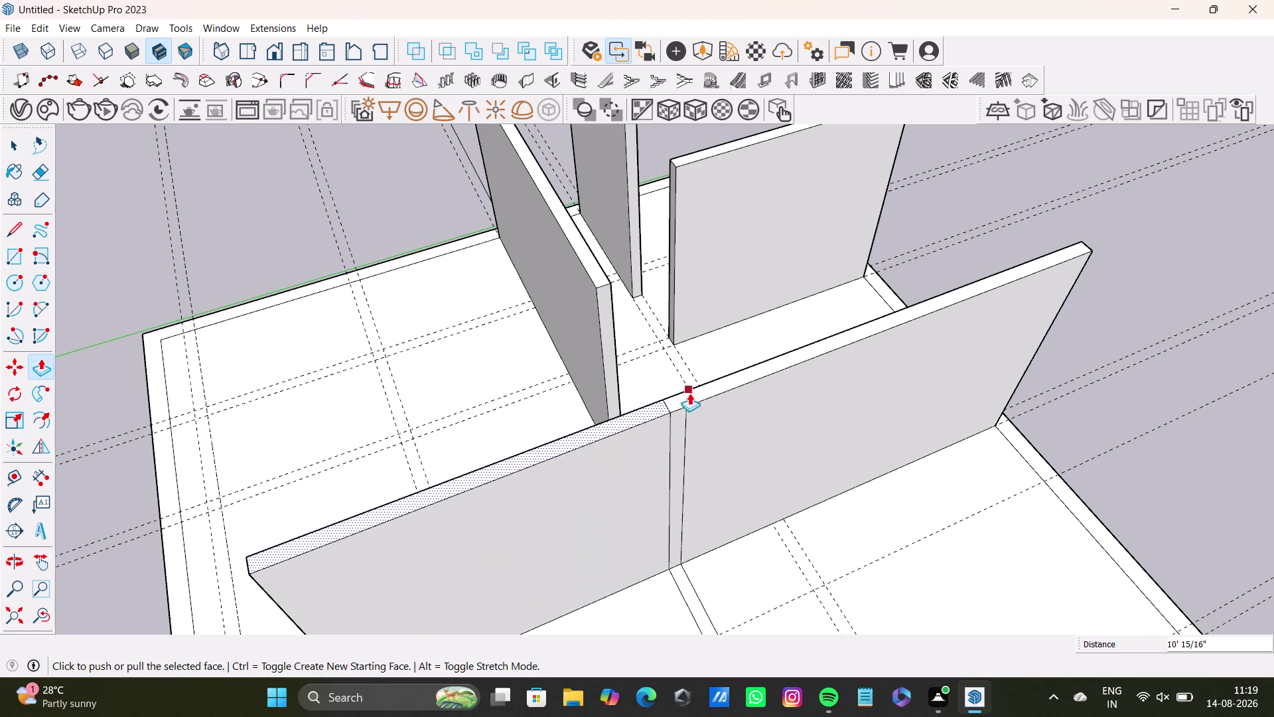
Raise the next flat wall strip to the full 10' 15/16" height.
scroll(down, 3)
middle_drag(594, 510, 865, 432)
middle_drag(786, 457, 659, 174)
middle_drag(645, 260, 645, 414)
middle_drag(642, 258, 569, 415)
scroll(up, 3)
click(749, 370)
key(space)
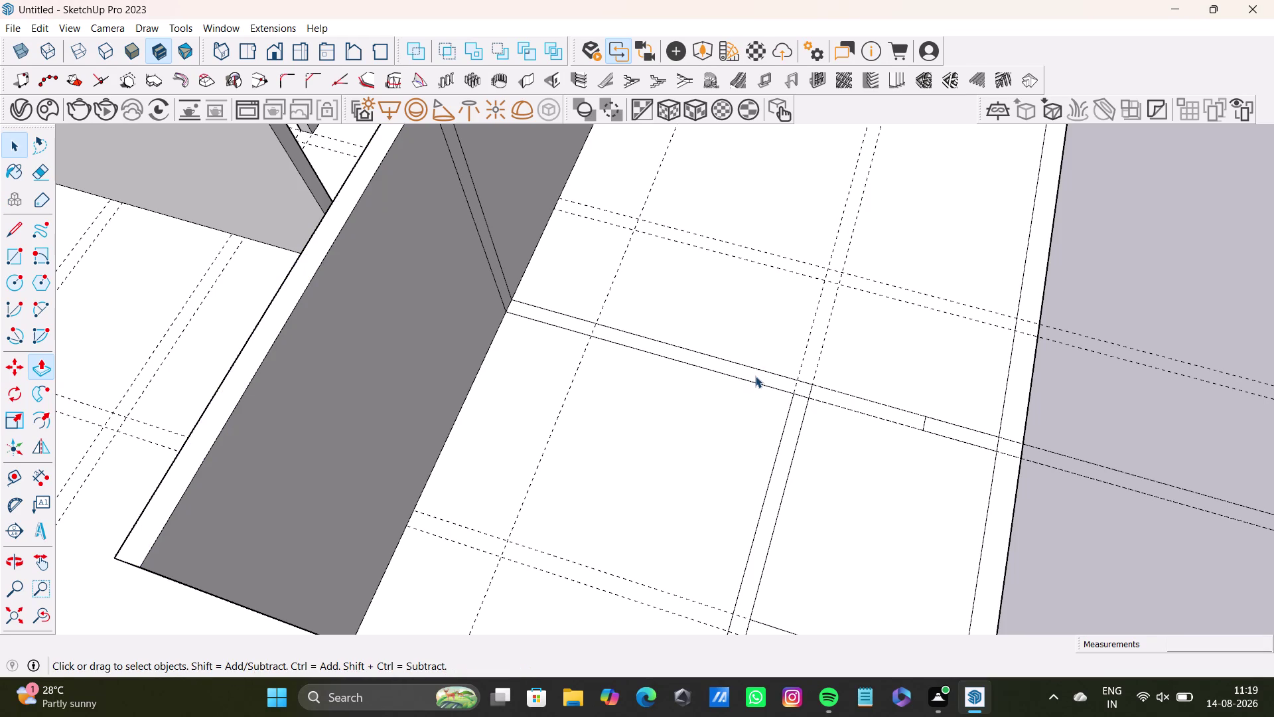
click(756, 376)
key(p)
click(756, 375)
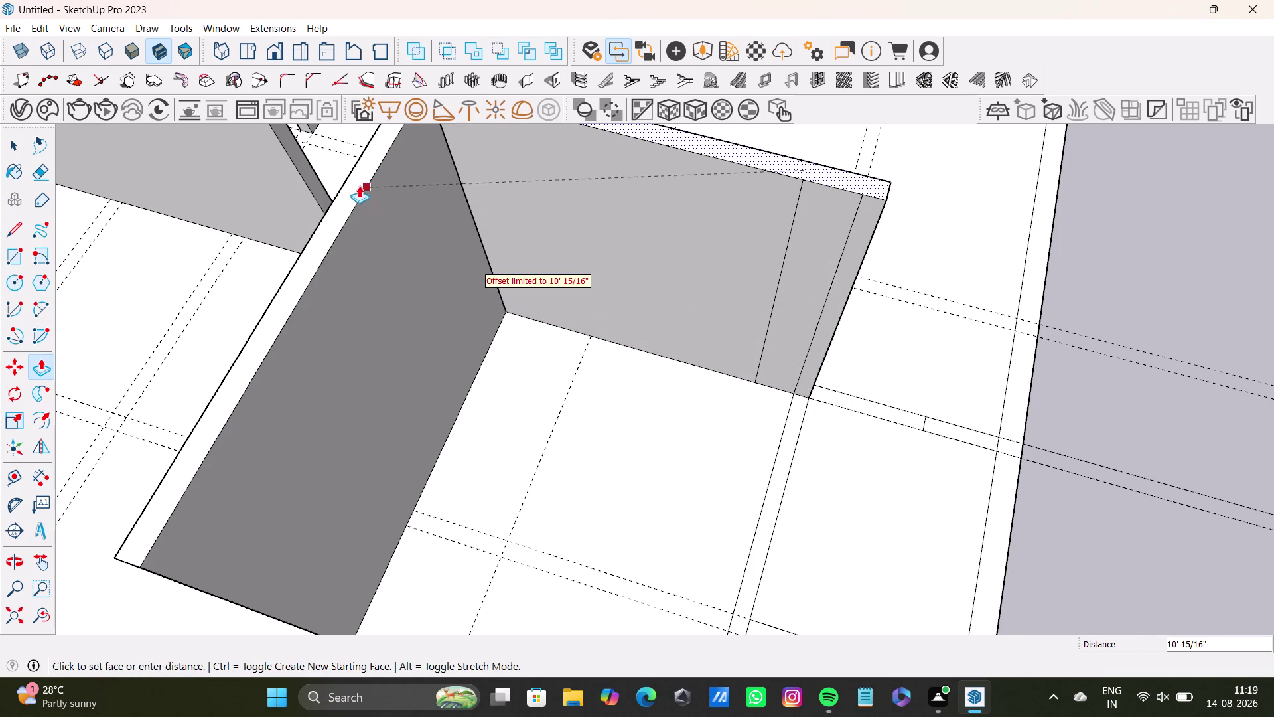
click(353, 181)
Raise the next thin wall strip to full height.
scroll(down, 3)
middle_drag(741, 410, 720, 249)
key(space)
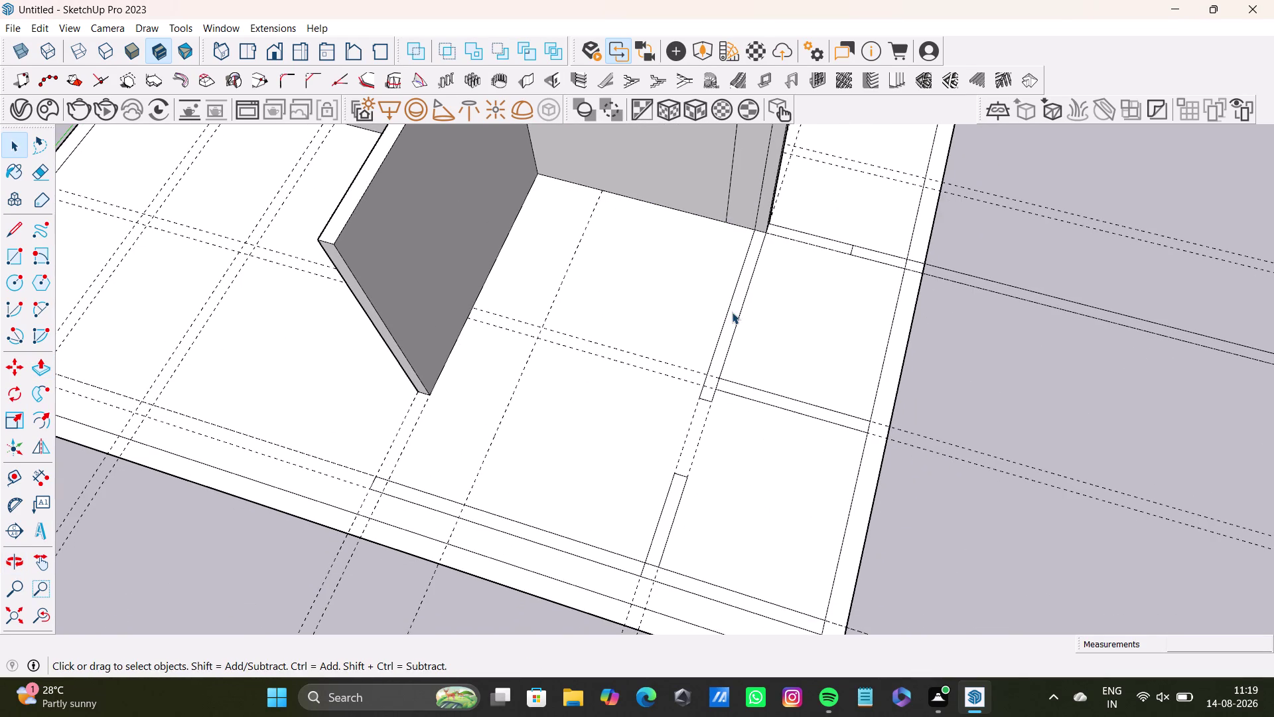
click(732, 313)
key(p)
click(732, 316)
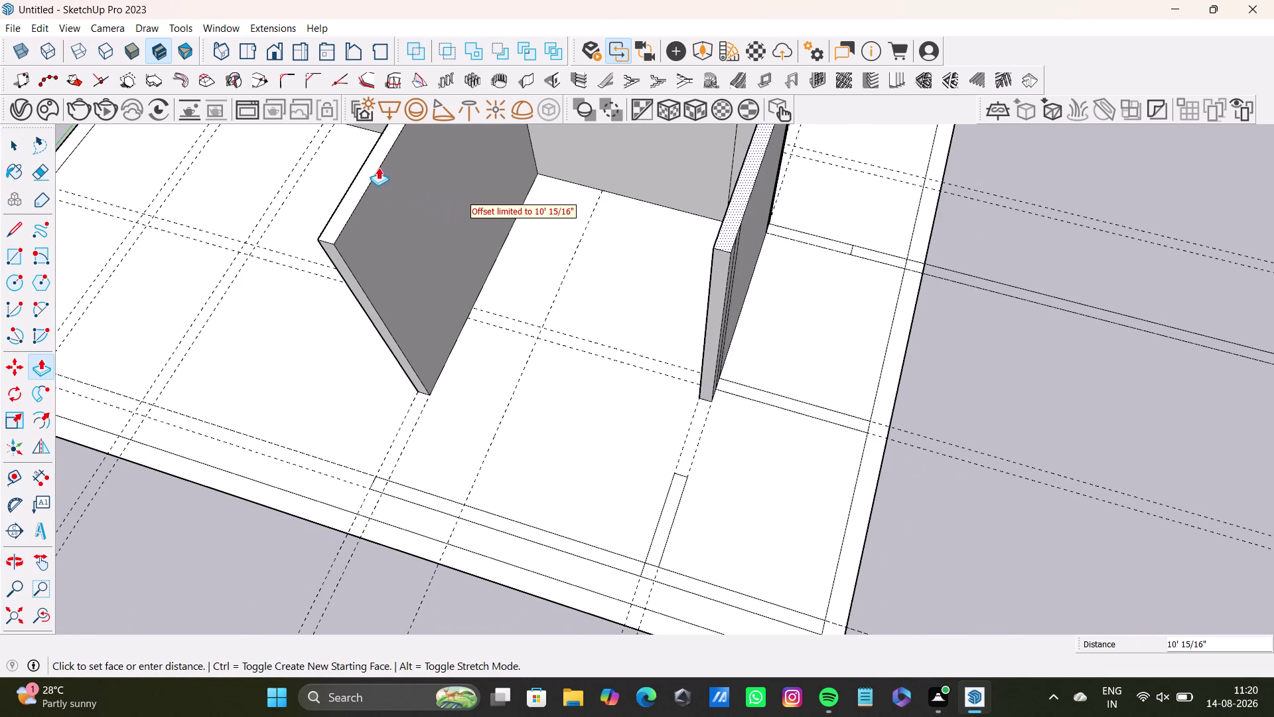
click(368, 167)
Raise the short wall outline to full height.
scroll(down, 3)
middle_drag(681, 322, 588, 164)
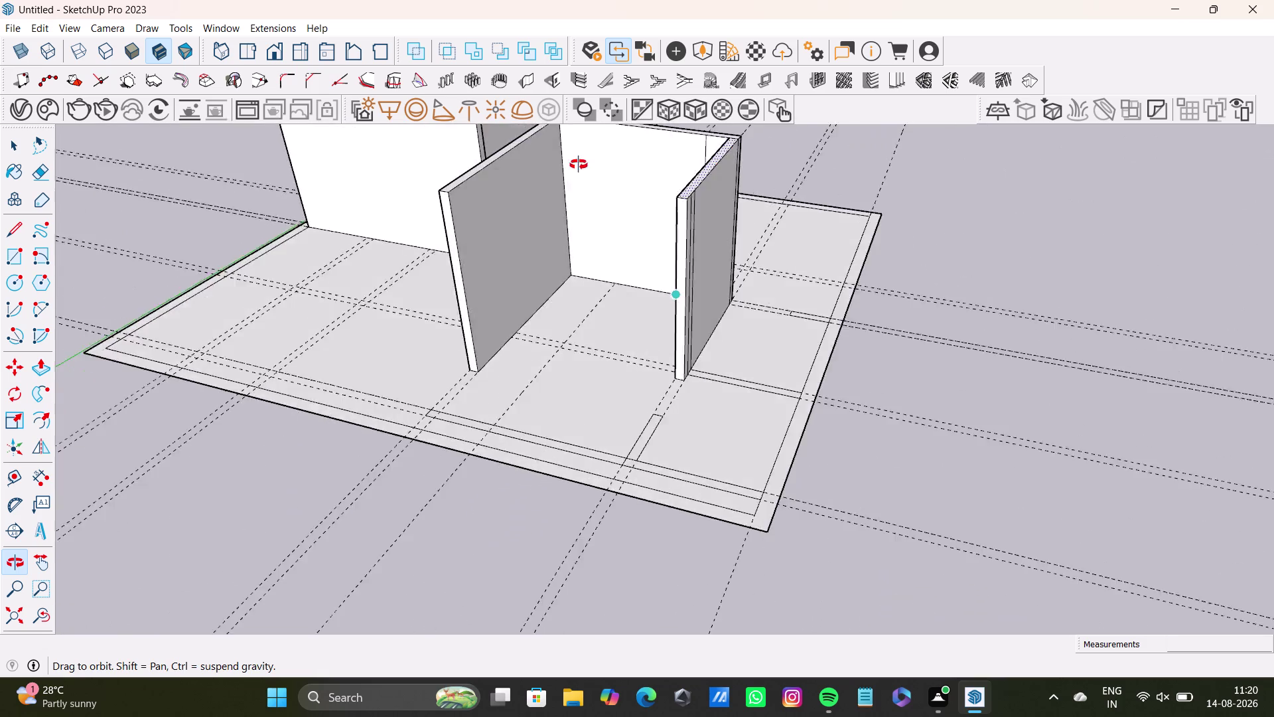
middle_drag(588, 163, 517, 243)
key(space)
click(616, 427)
click(619, 431)
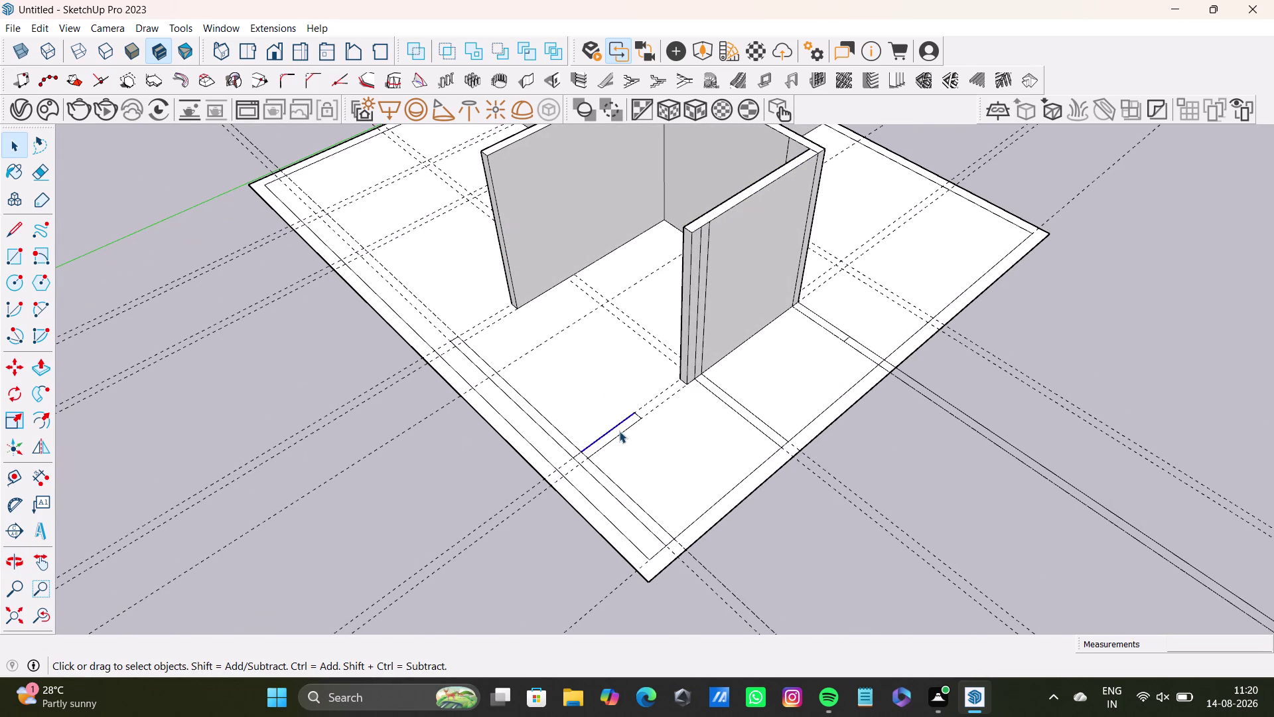
key(p)
click(619, 431)
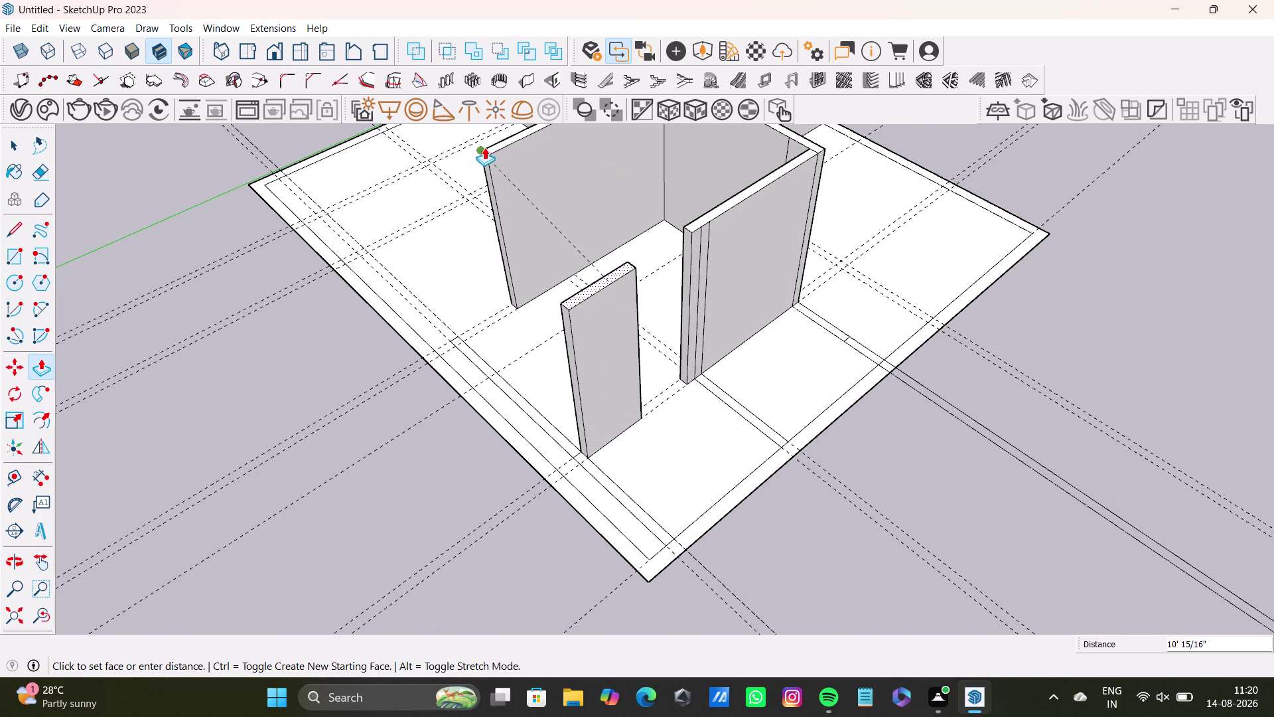
click(514, 141)
Raise the front-edge wall strip to full height.
middle_drag(548, 414, 914, 278)
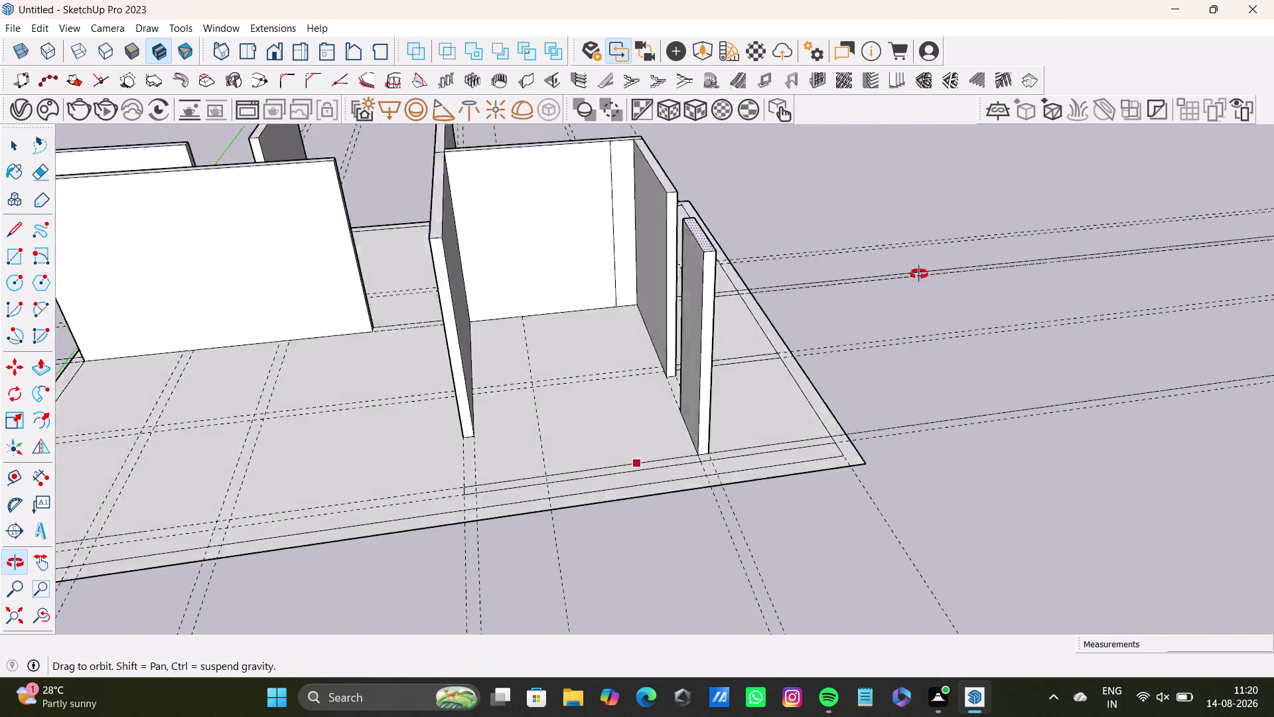
middle_drag(913, 278, 758, 342)
scroll(up, 3)
middle_drag(598, 441, 600, 505)
key(space)
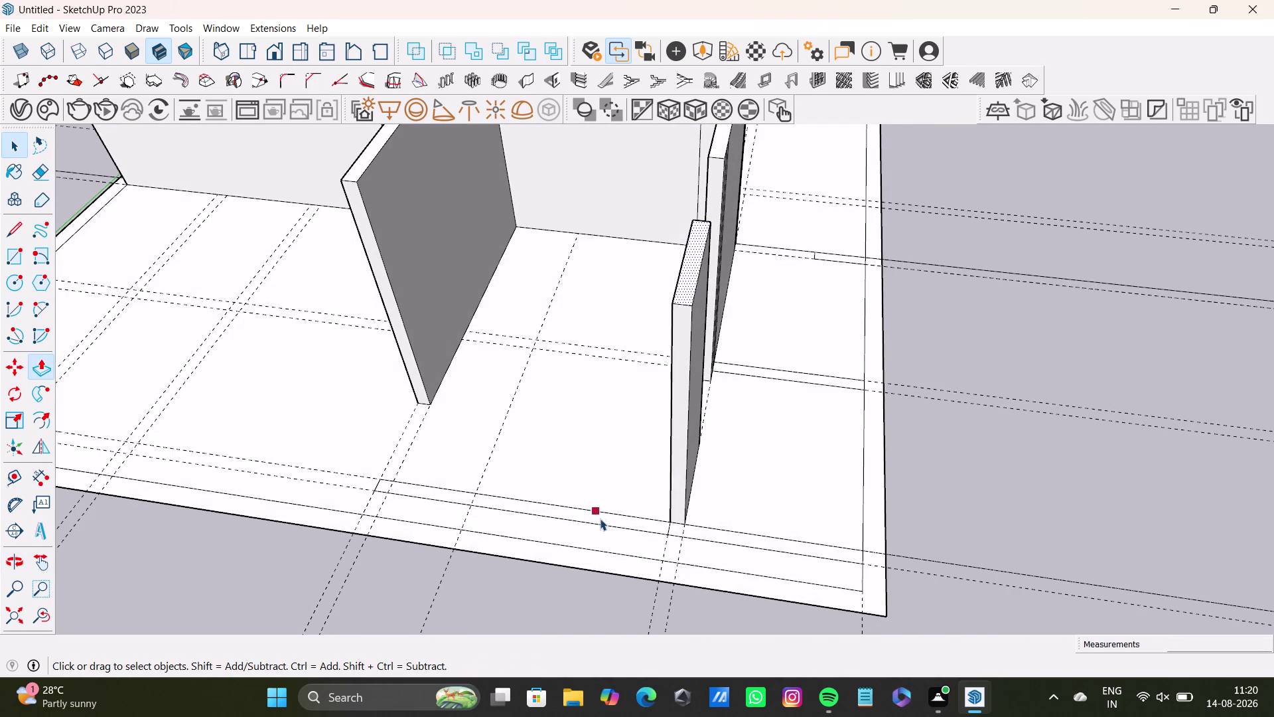
click(611, 519)
key(p)
click(614, 516)
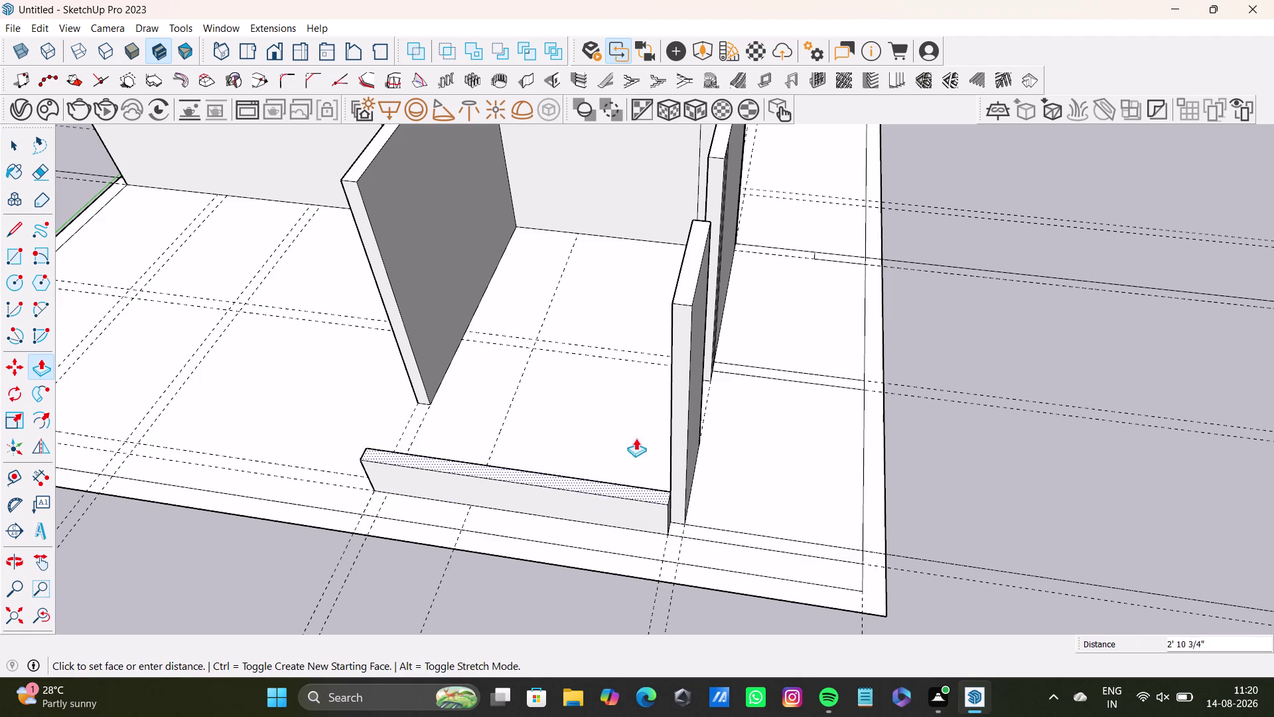
click(679, 288)
Extend the wall's narrow end so it closes the corner.
middle_drag(694, 354, 454, 298)
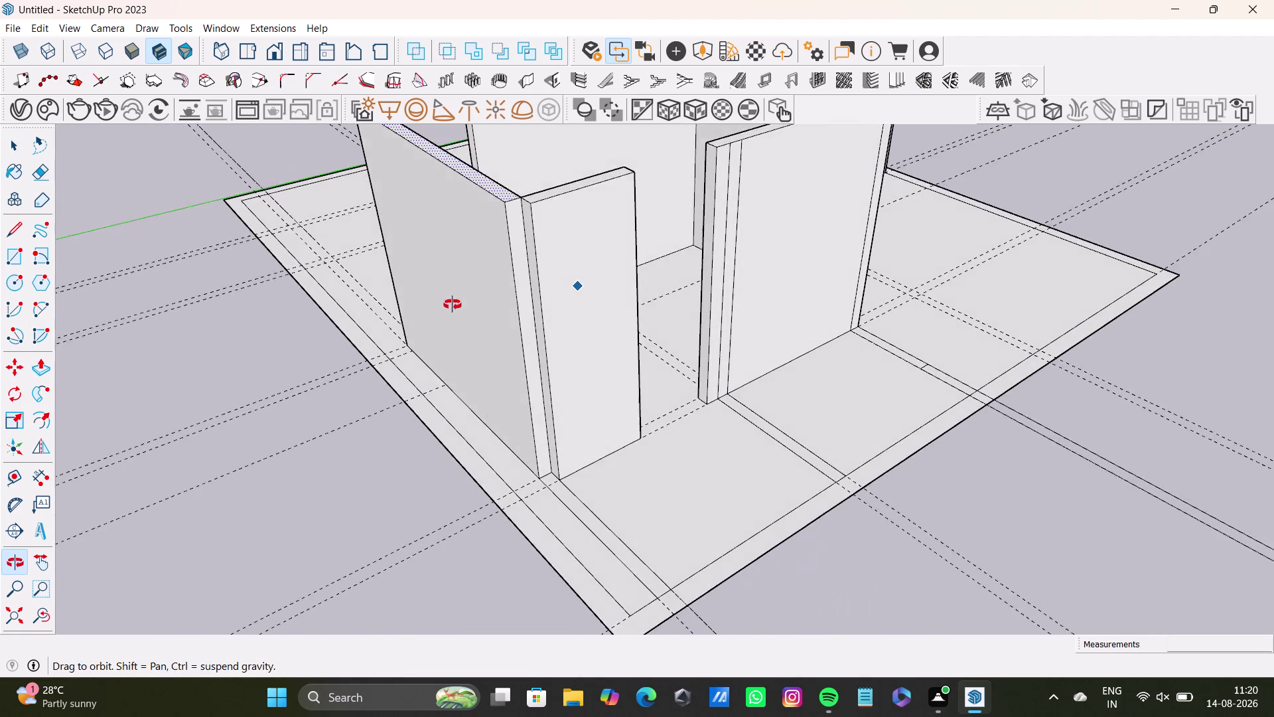
middle_drag(455, 298, 446, 336)
scroll(up, 3)
middle_drag(549, 338, 653, 326)
key(space)
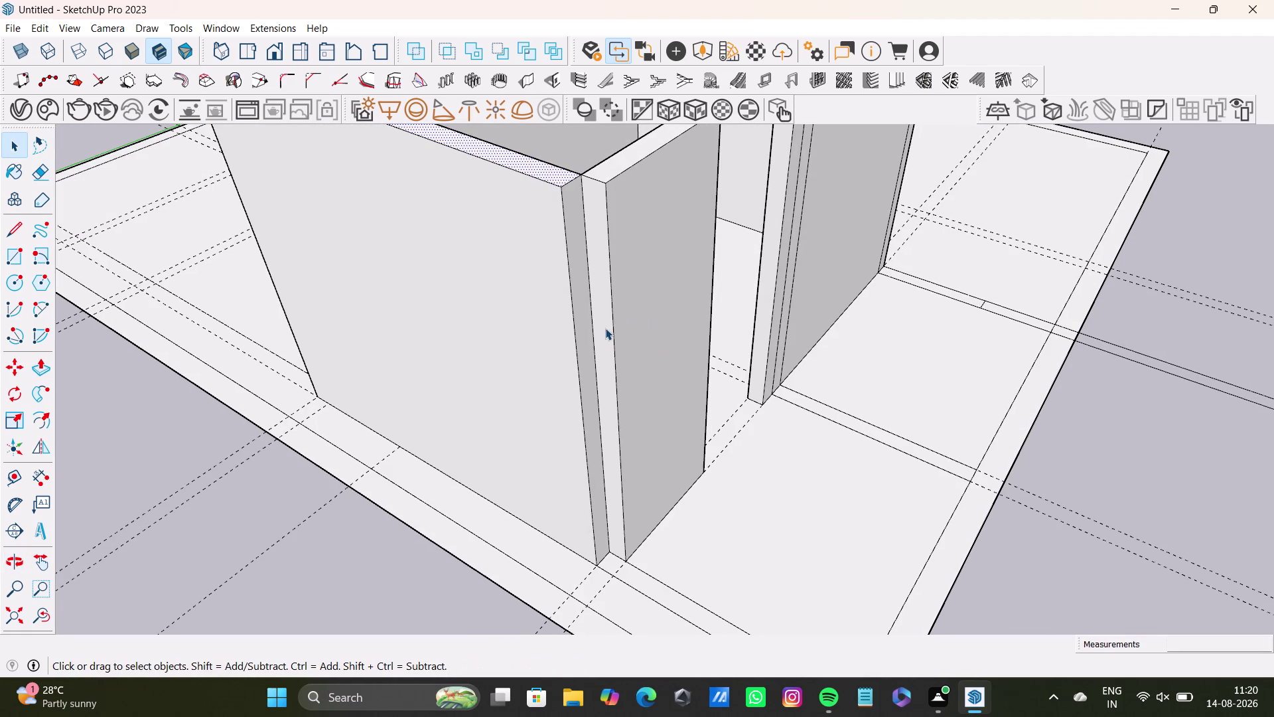
click(605, 328)
key(p)
click(604, 328)
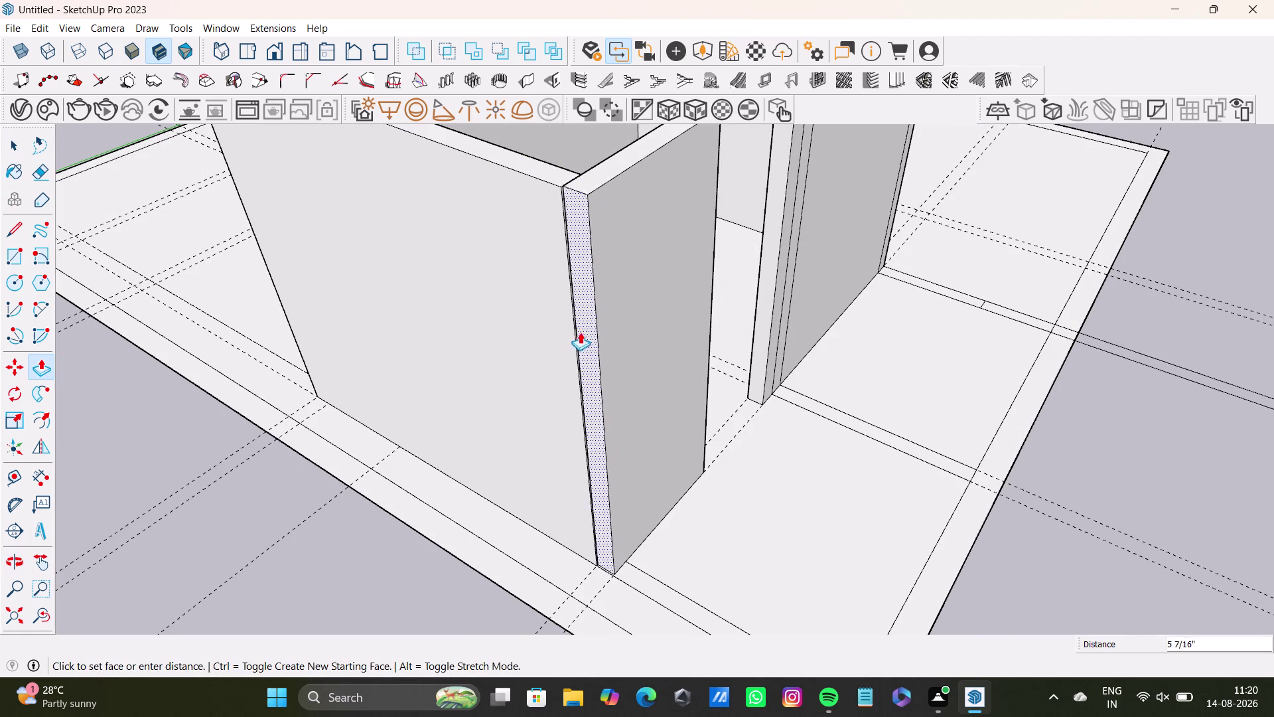
click(532, 278)
Orbit around the walled slab to inspect the joined corner and raised walls.
key(space)
scroll(down, 3)
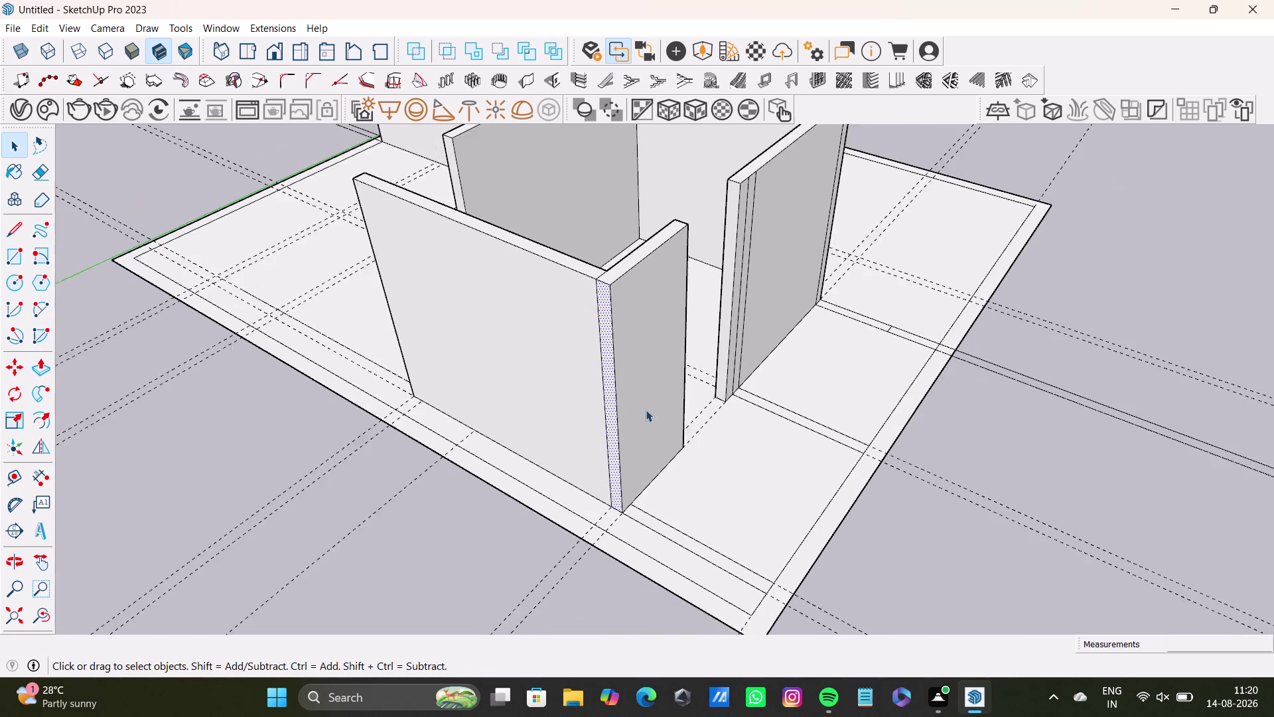
scroll(down, 3)
middle_drag(633, 389, 730, 403)
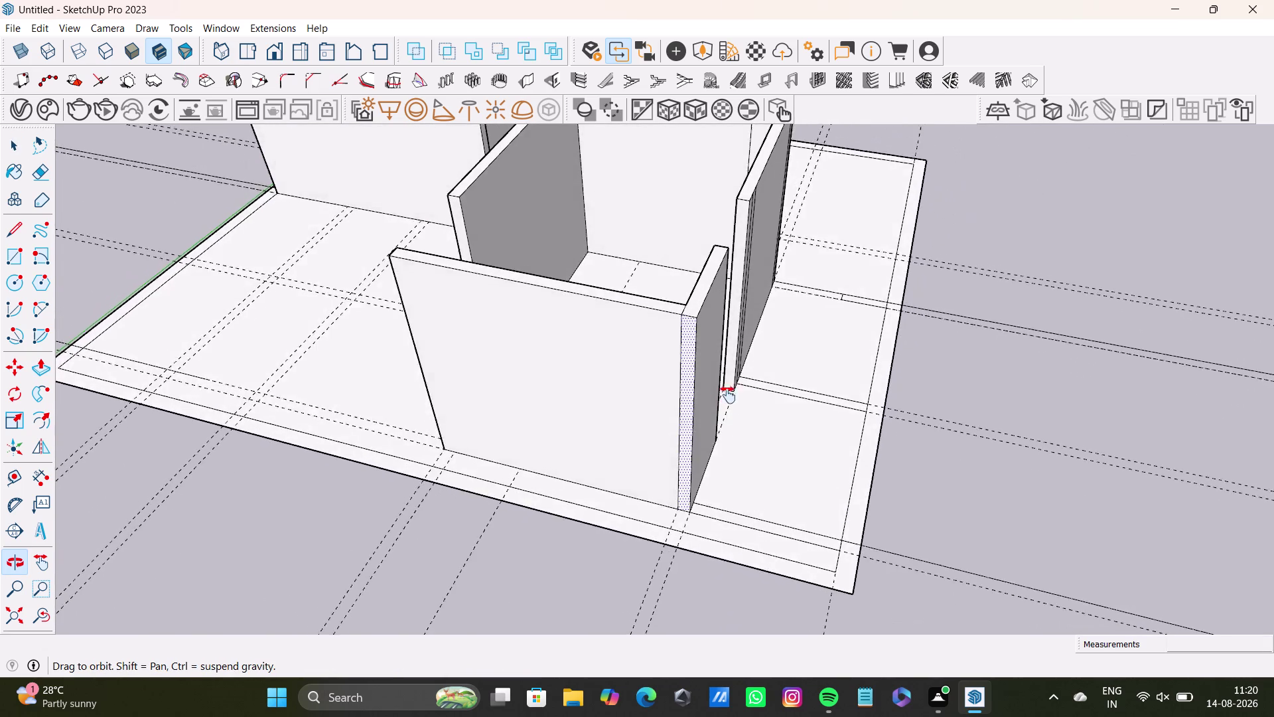
middle_drag(729, 403, 574, 441)
middle_drag(576, 442, 207, 417)
middle_drag(591, 371, 592, 479)
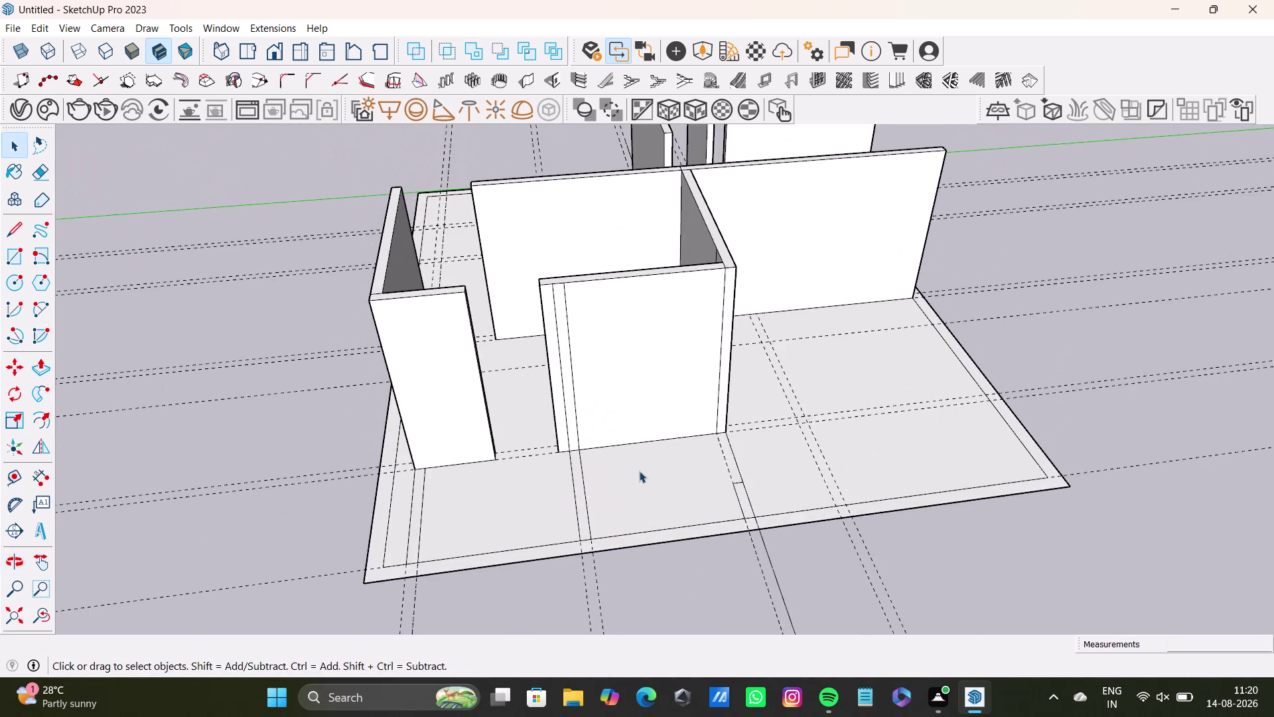
middle_drag(636, 474, 391, 543)
middle_drag(456, 519, 527, 588)
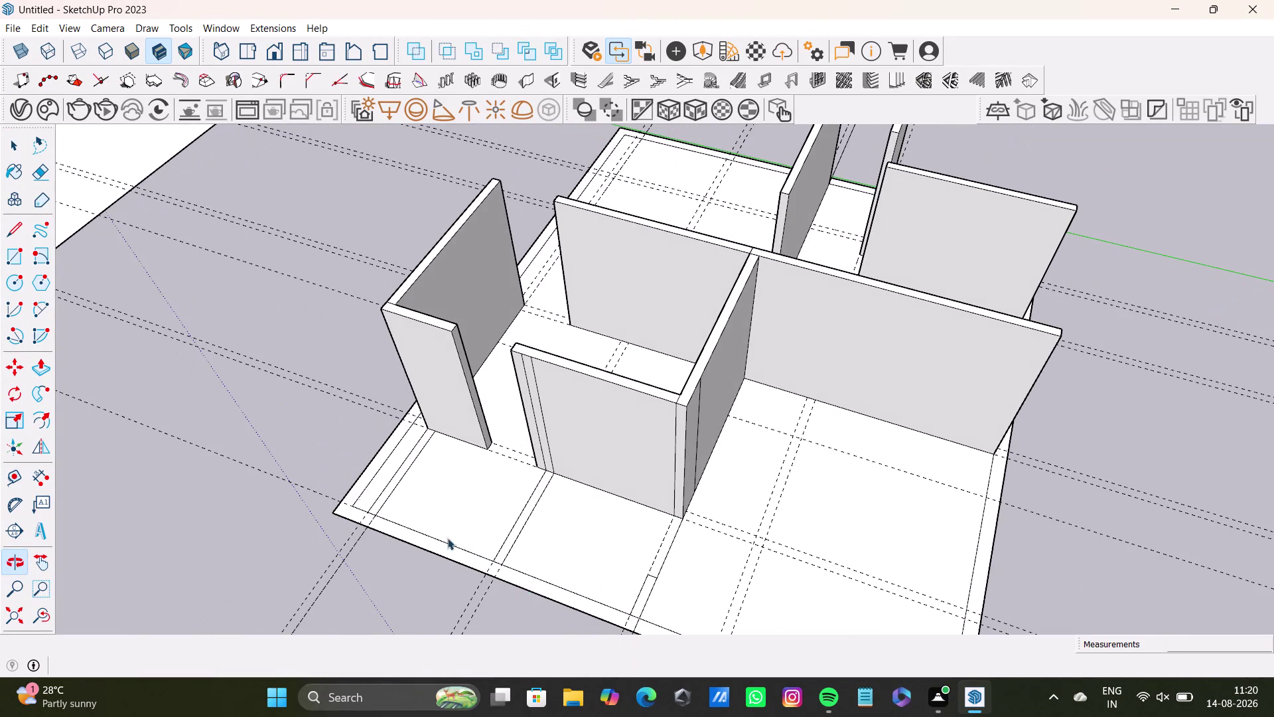
Push/Pull the strip along the slab's left edge up to the full 10' 15/16" wall height.
click(393, 481)
click(393, 481)
click(395, 482)
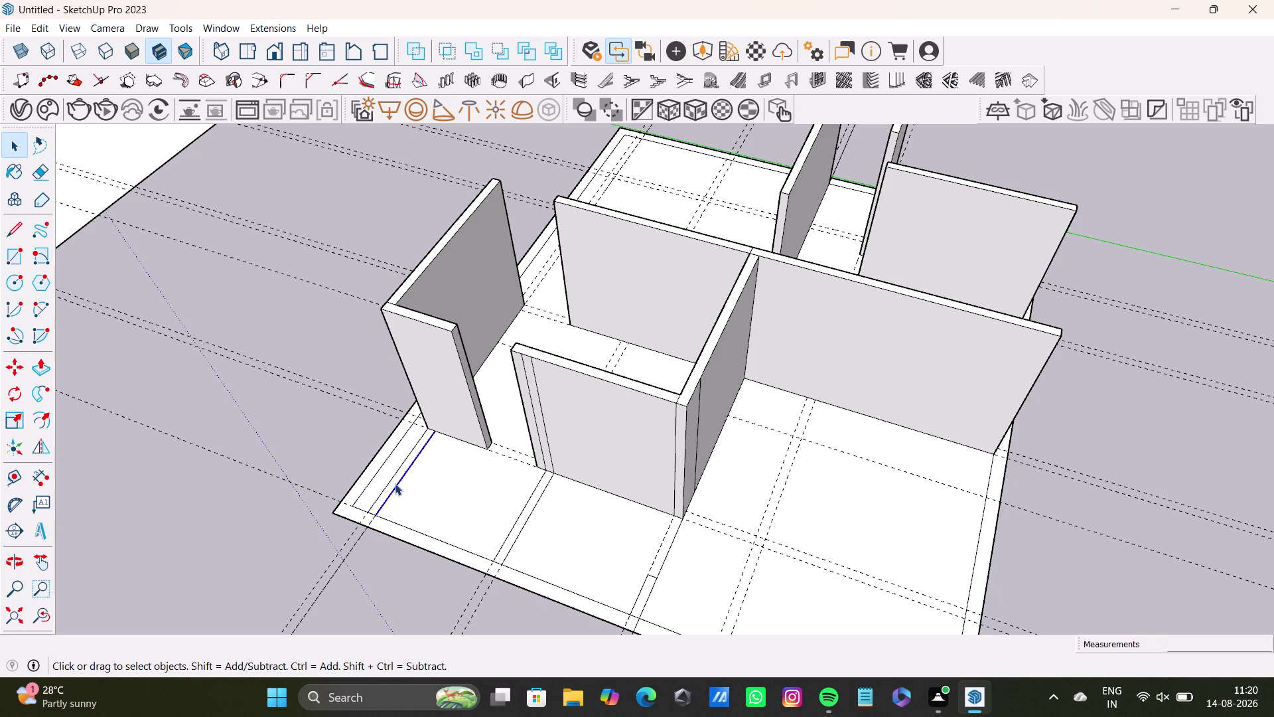
scroll(up, 3)
click(396, 482)
key(p)
click(396, 482)
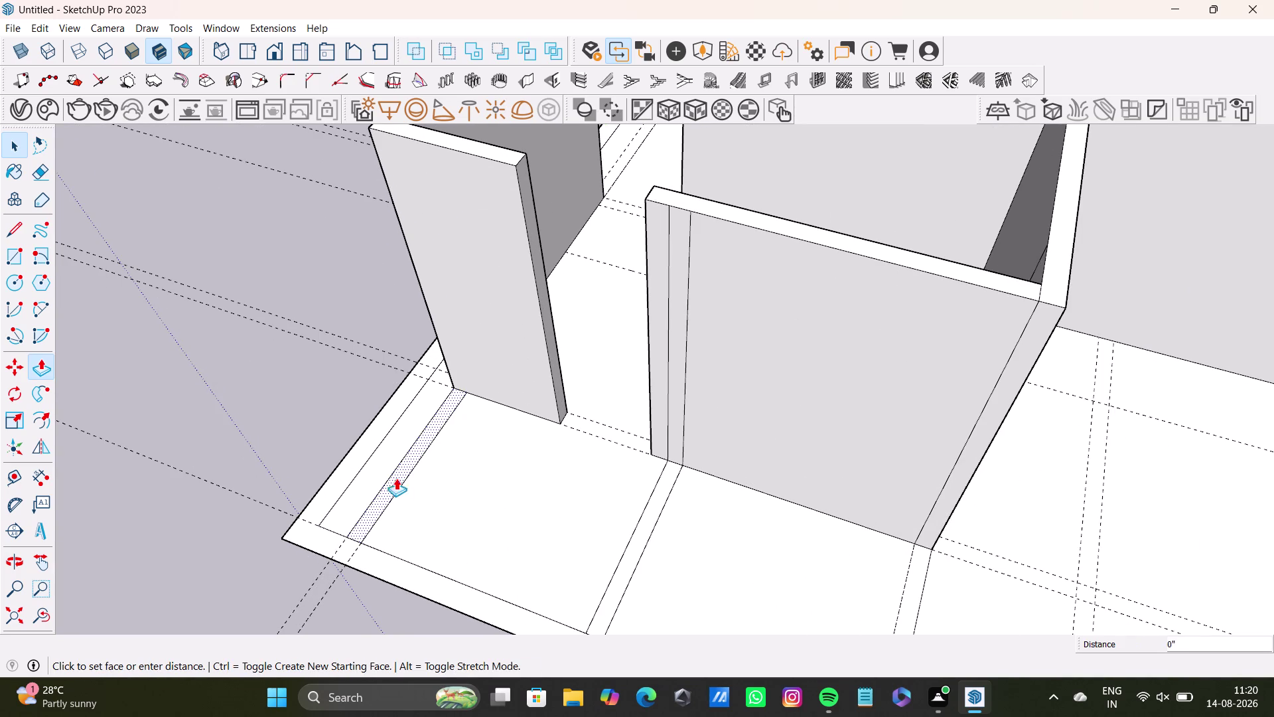
click(508, 156)
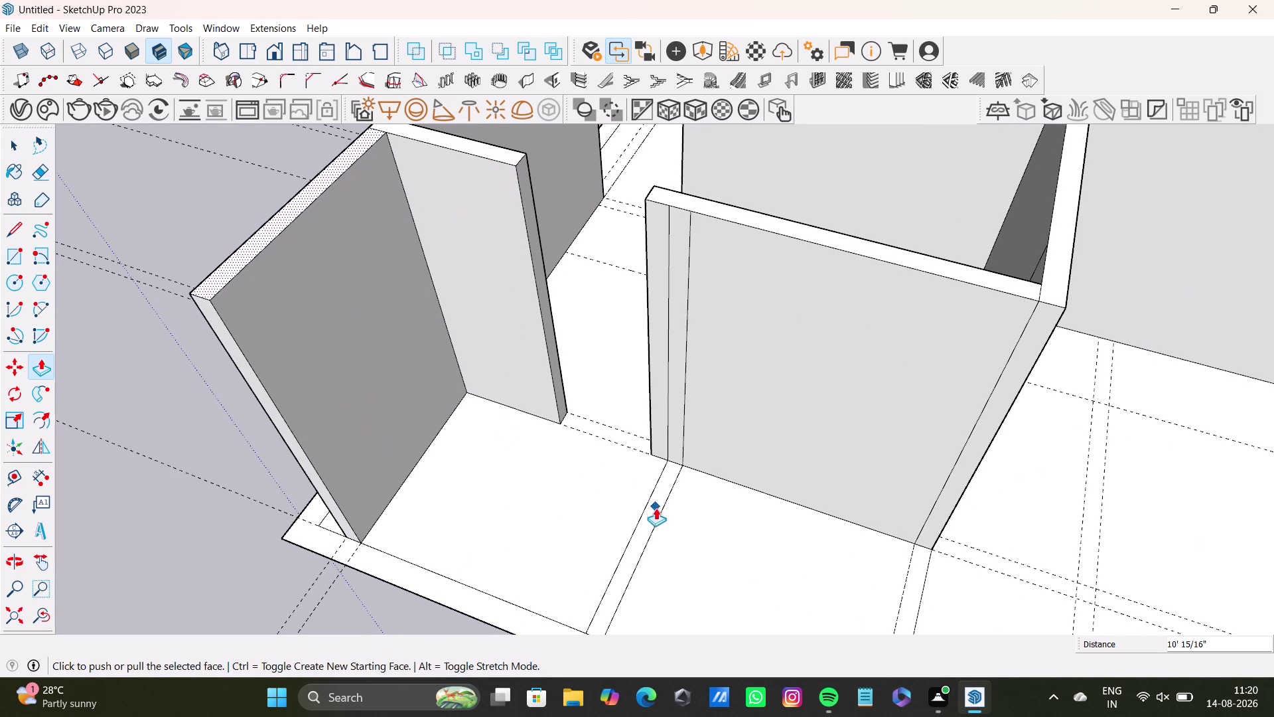
key(space)
click(653, 516)
Raise the strip beside the central partition to the same 10' 15/16" full height.
key(p)
click(652, 516)
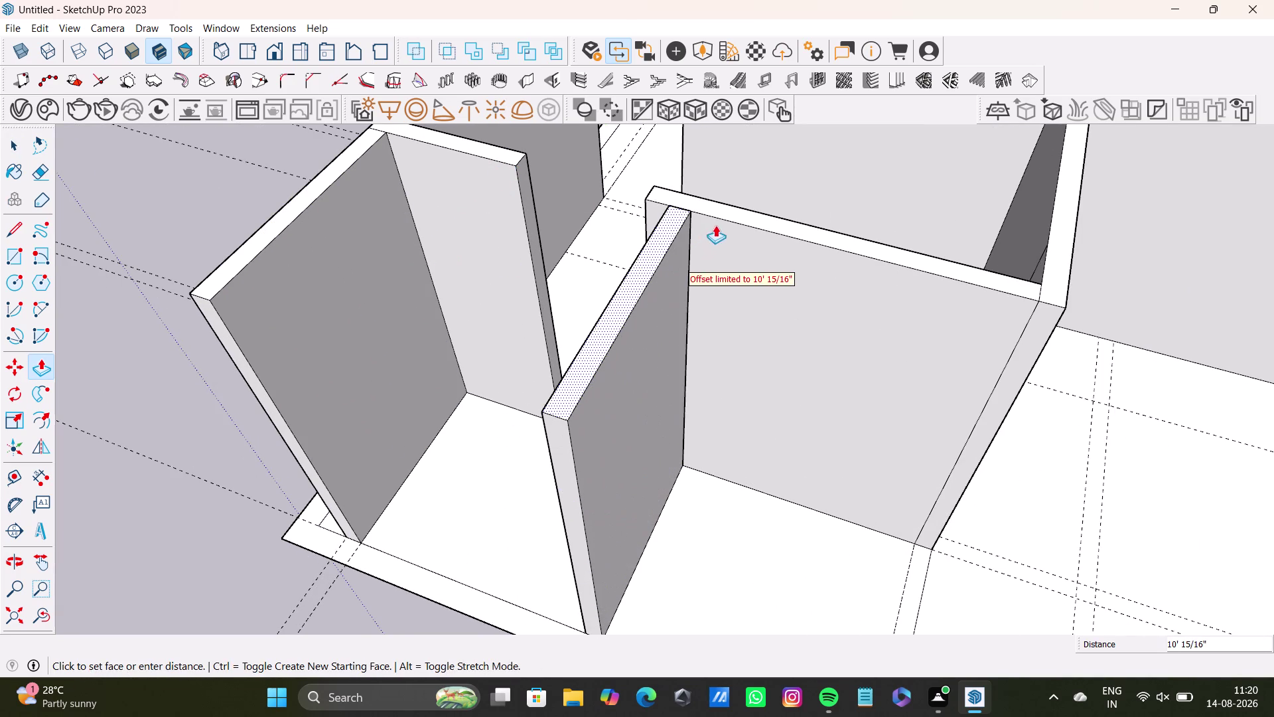
click(722, 214)
scroll(down, 3)
middle_drag(725, 449, 594, 272)
scroll(up, 3)
key(space)
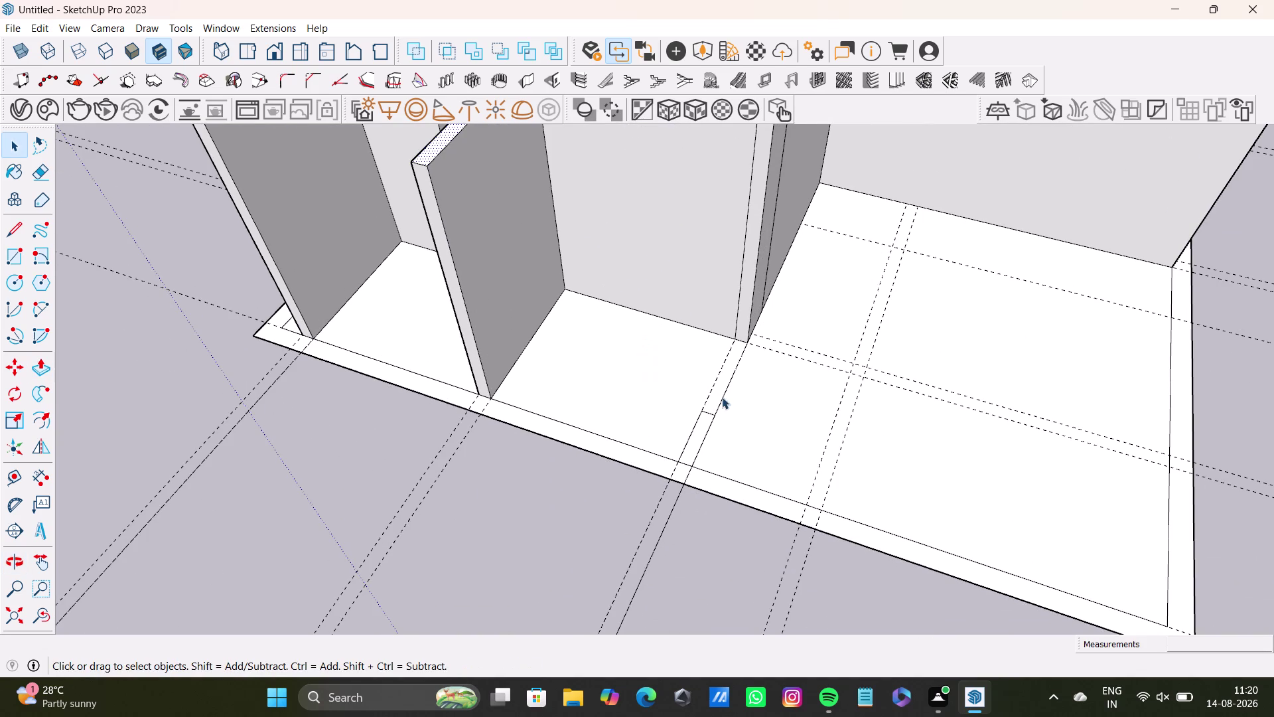
Pull the small strip near the front edge up into a short stub wall.
click(702, 429)
scroll(down, 3)
middle_drag(671, 383, 665, 463)
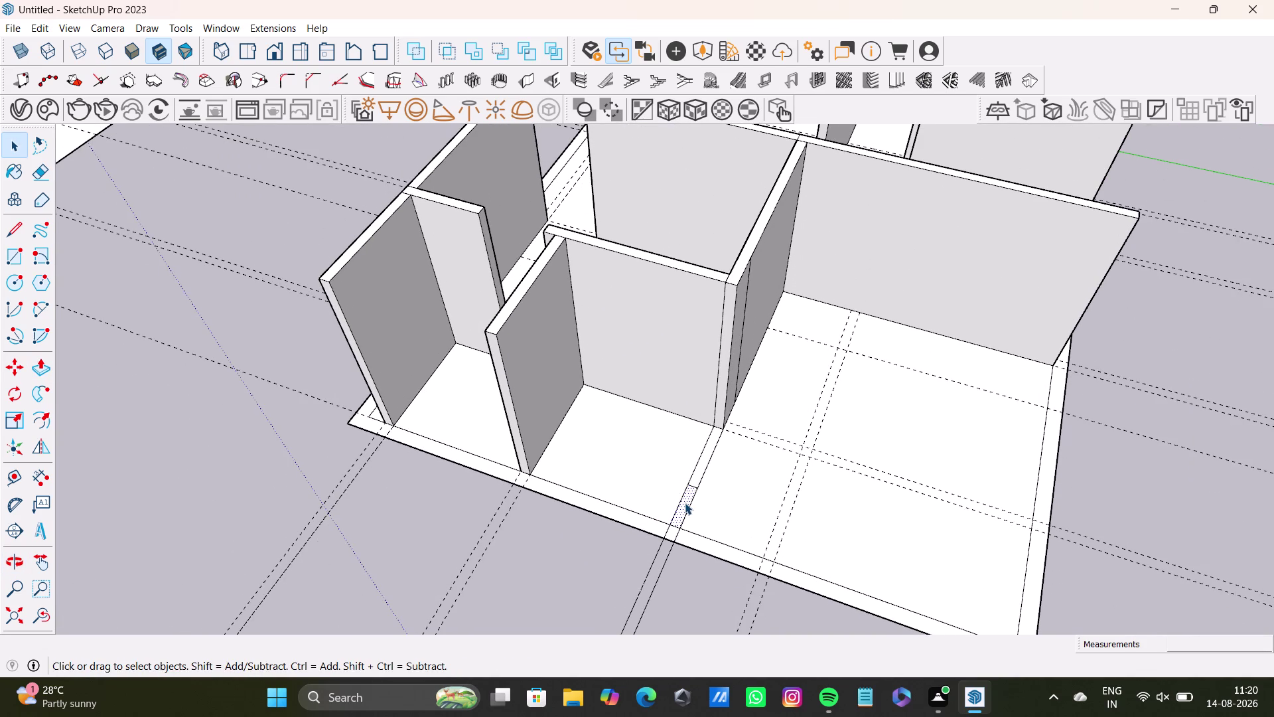
key(p)
drag(685, 502, 679, 495)
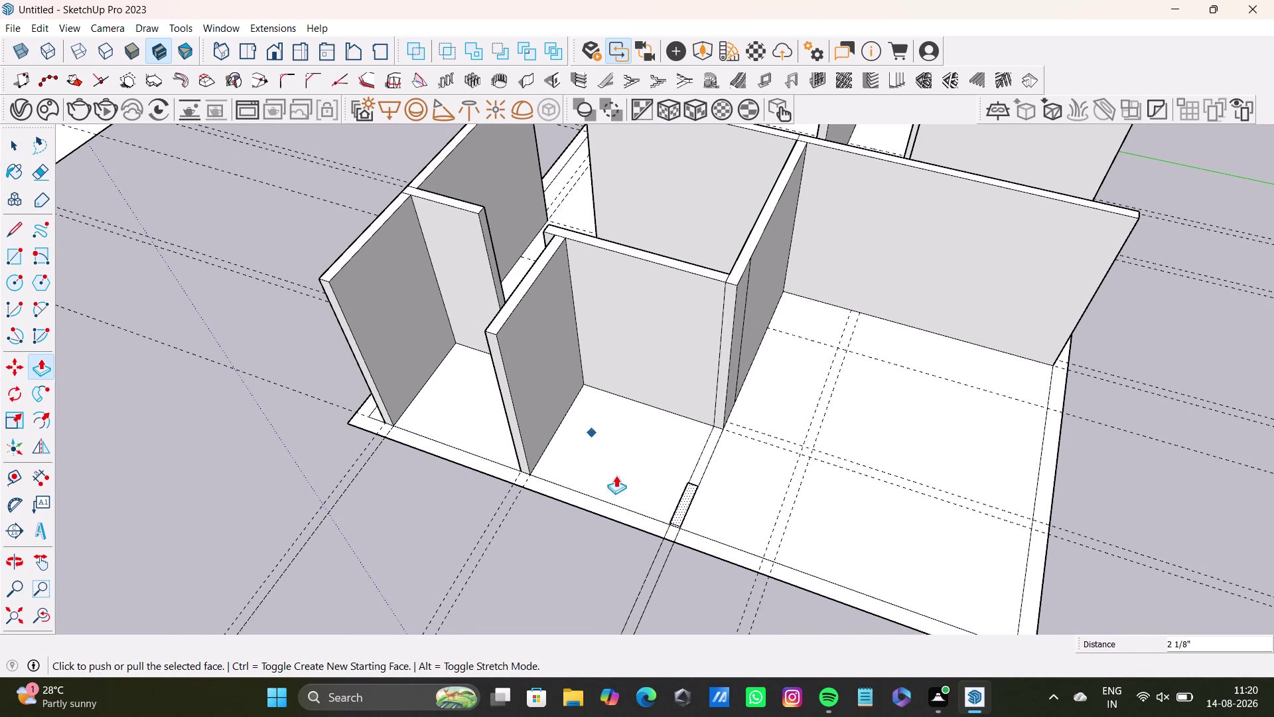
drag(687, 498, 643, 385)
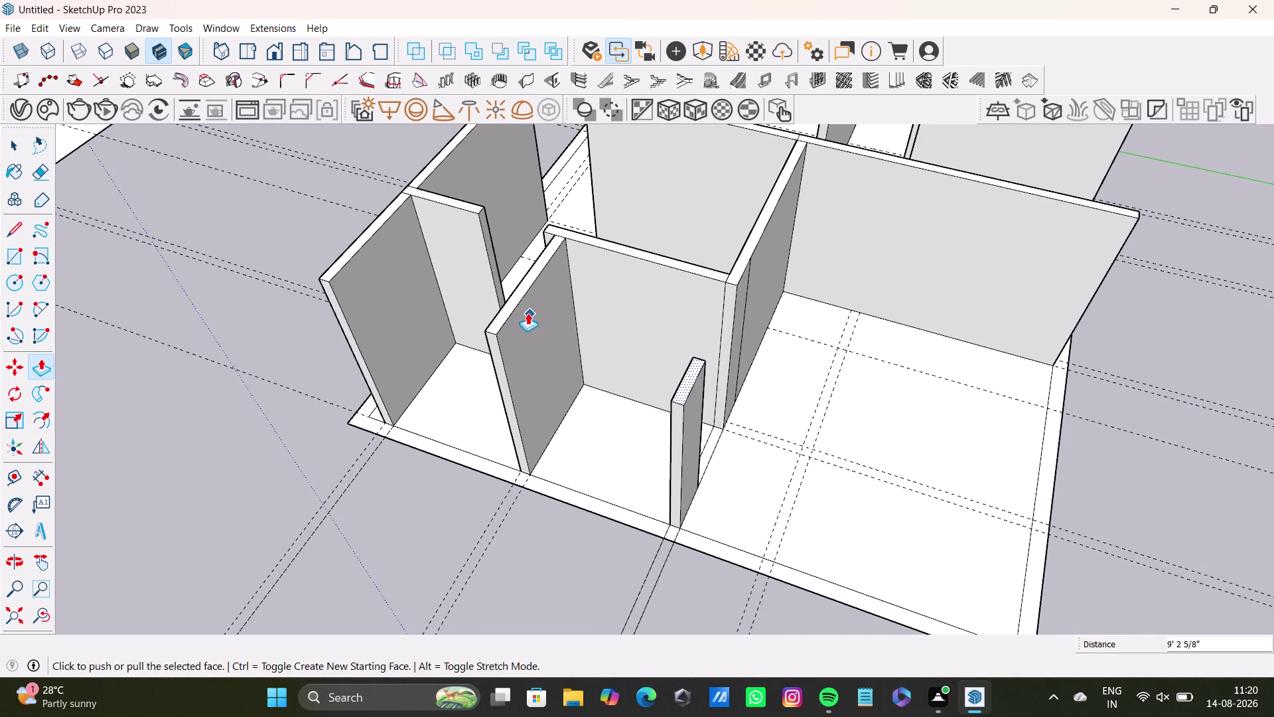
drag(679, 383, 526, 287)
Orbit around the new stub wall and select its top face.
middle_drag(712, 414, 587, 405)
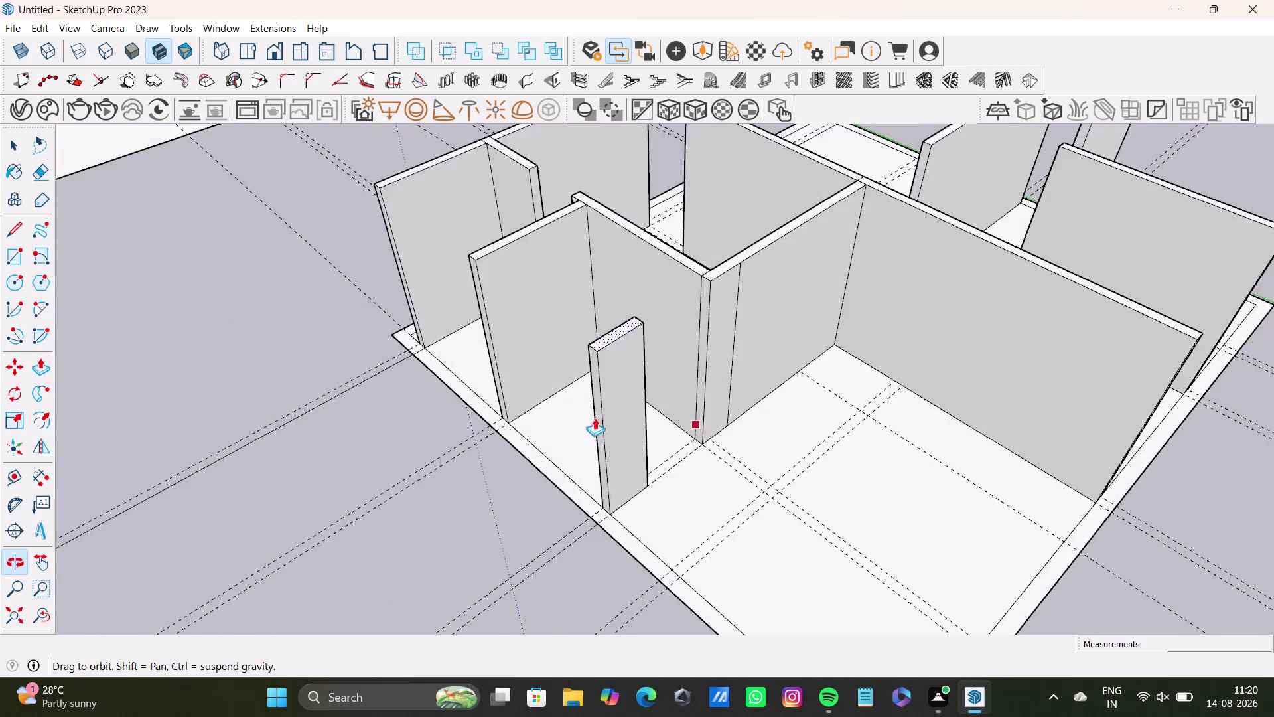
middle_drag(588, 405, 594, 415)
scroll(up, 3)
click(622, 347)
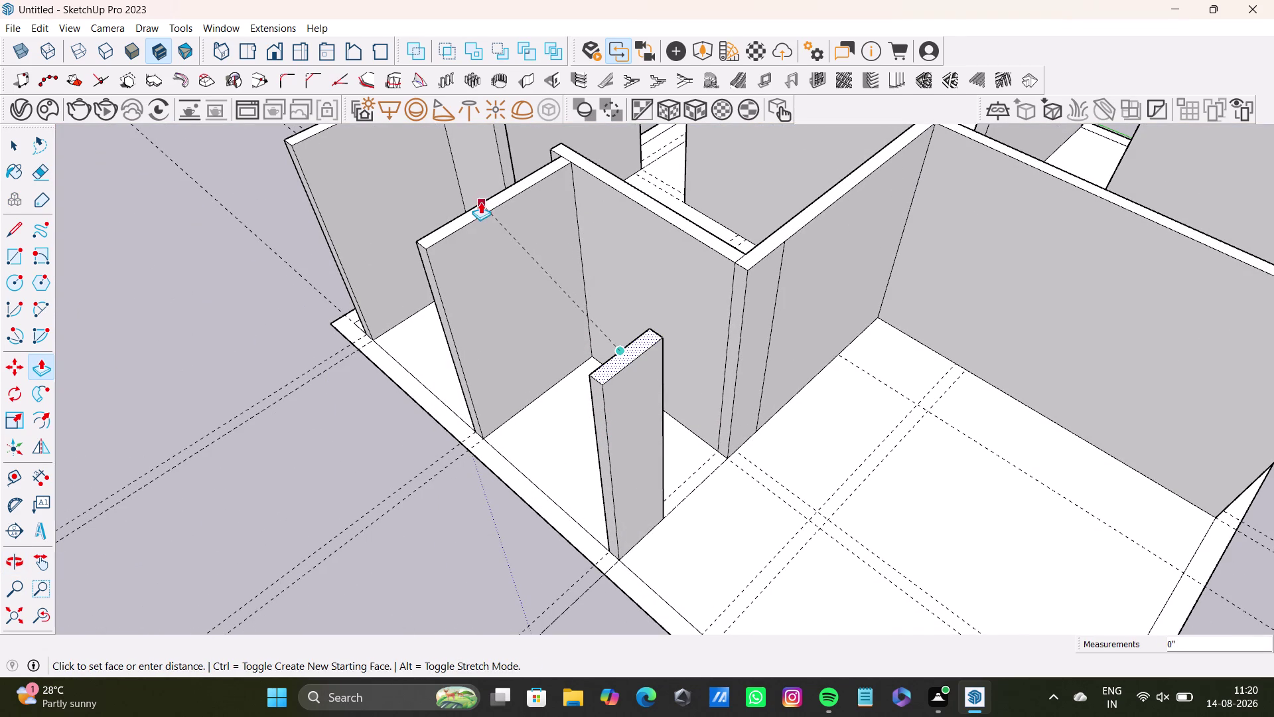
click(481, 202)
key(space)
scroll(down, 3)
middle_drag(650, 437, 633, 409)
scroll(down, 3)
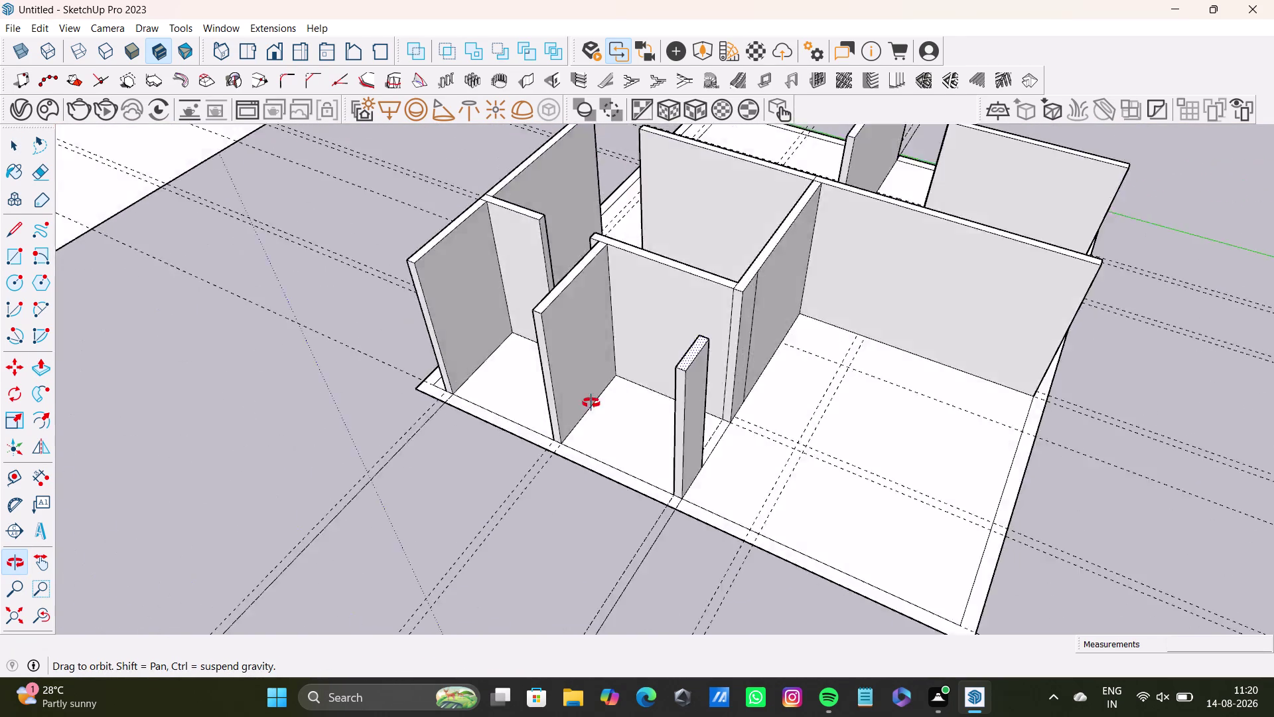
middle_drag(632, 410, 962, 518)
middle_drag(587, 414, 879, 389)
middle_drag(513, 327, 560, 470)
middle_drag(559, 473, 653, 447)
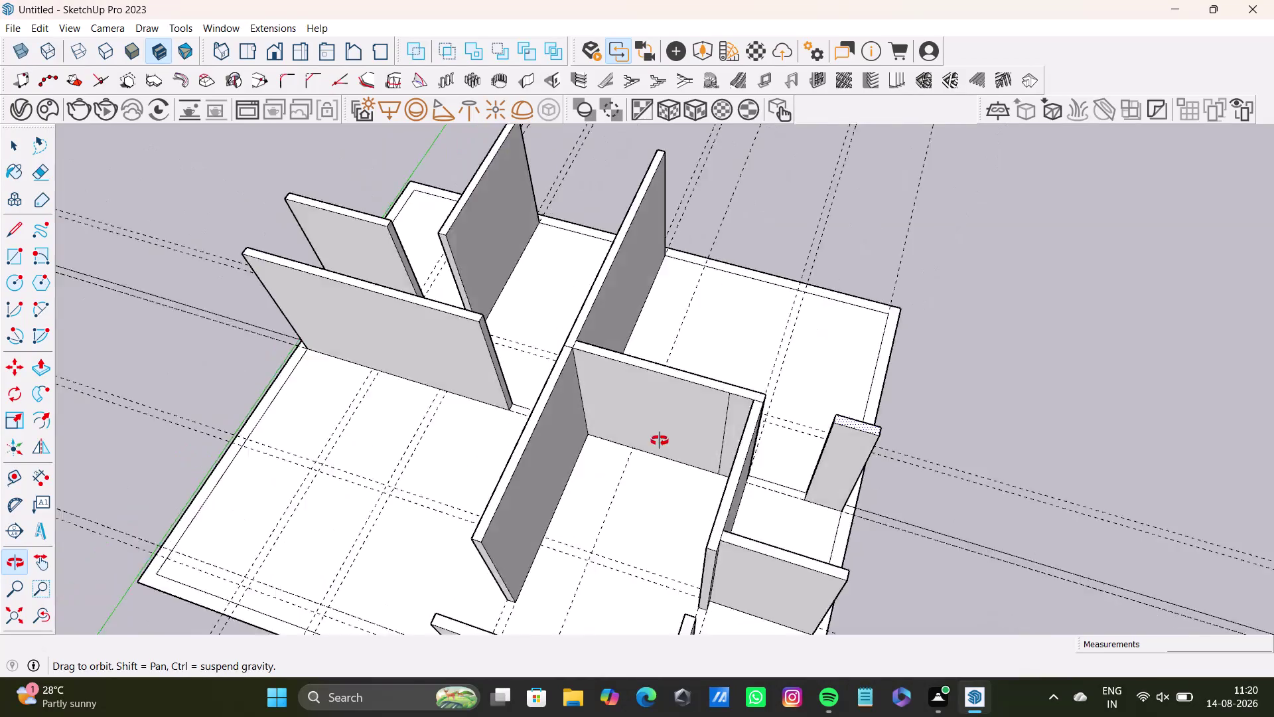
middle_drag(653, 446, 719, 287)
middle_drag(649, 405, 675, 309)
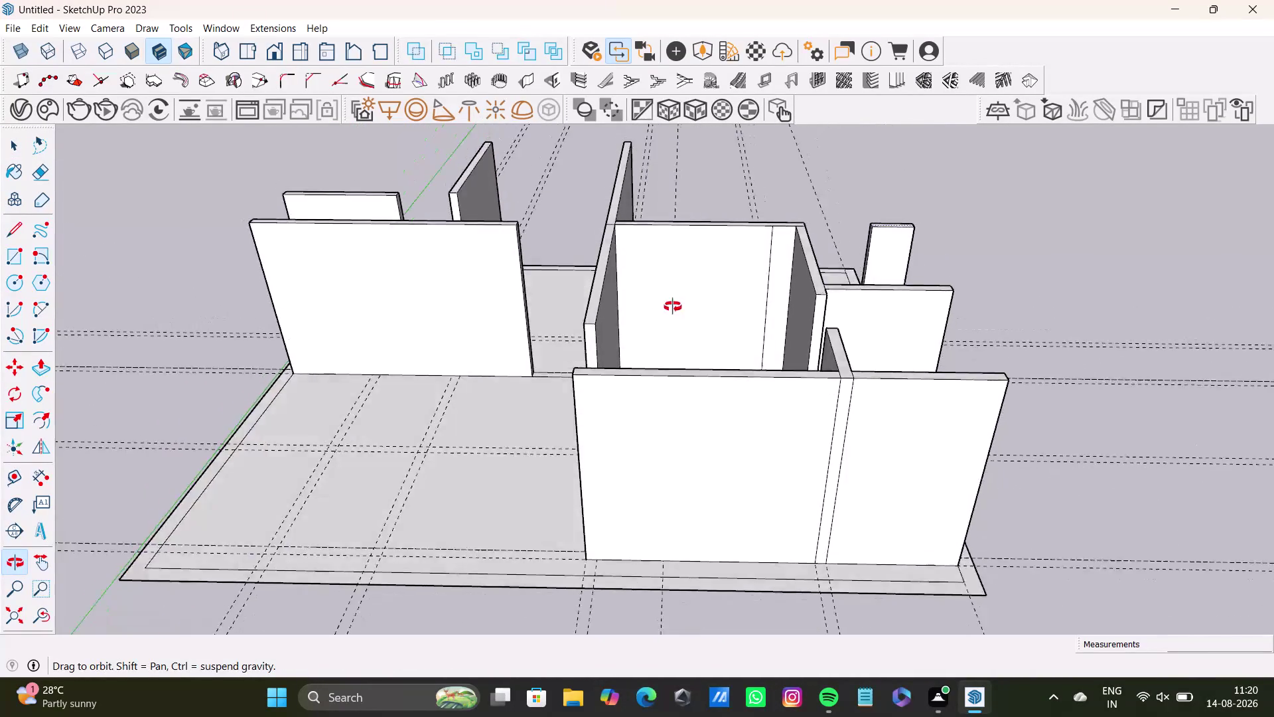
middle_drag(675, 309, 249, 343)
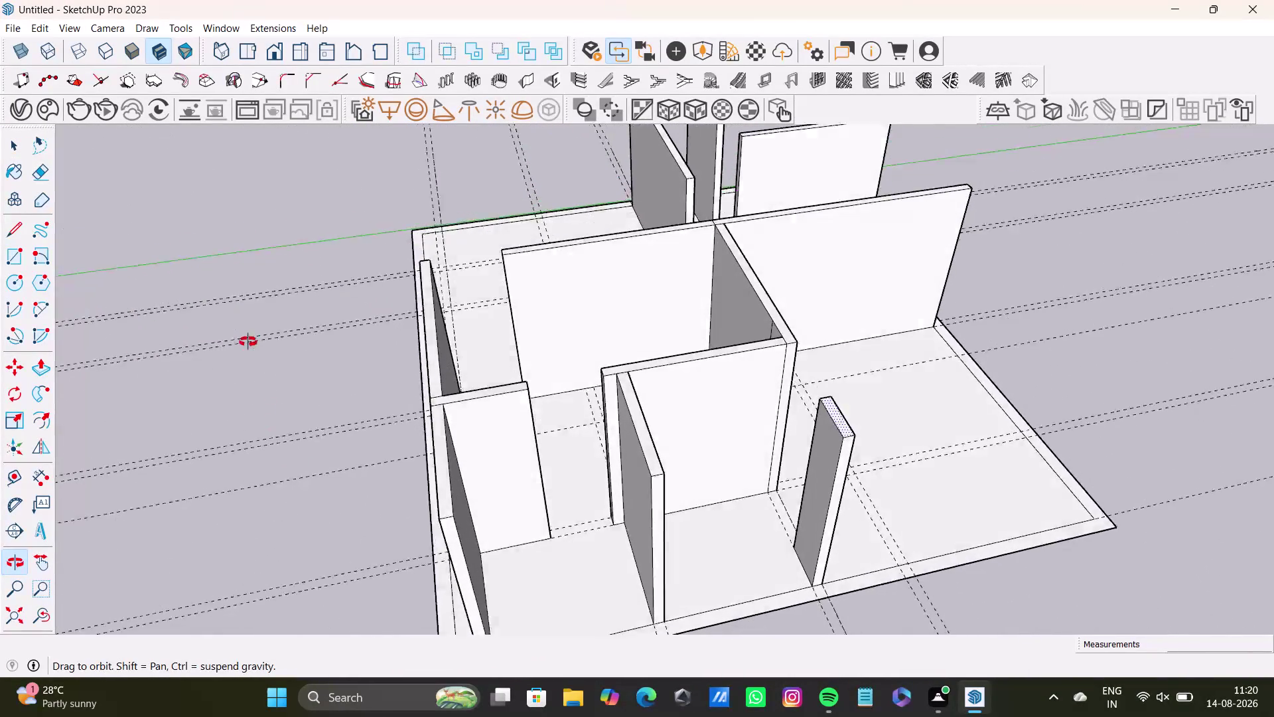
middle_drag(249, 342, 117, 437)
scroll(down, 3)
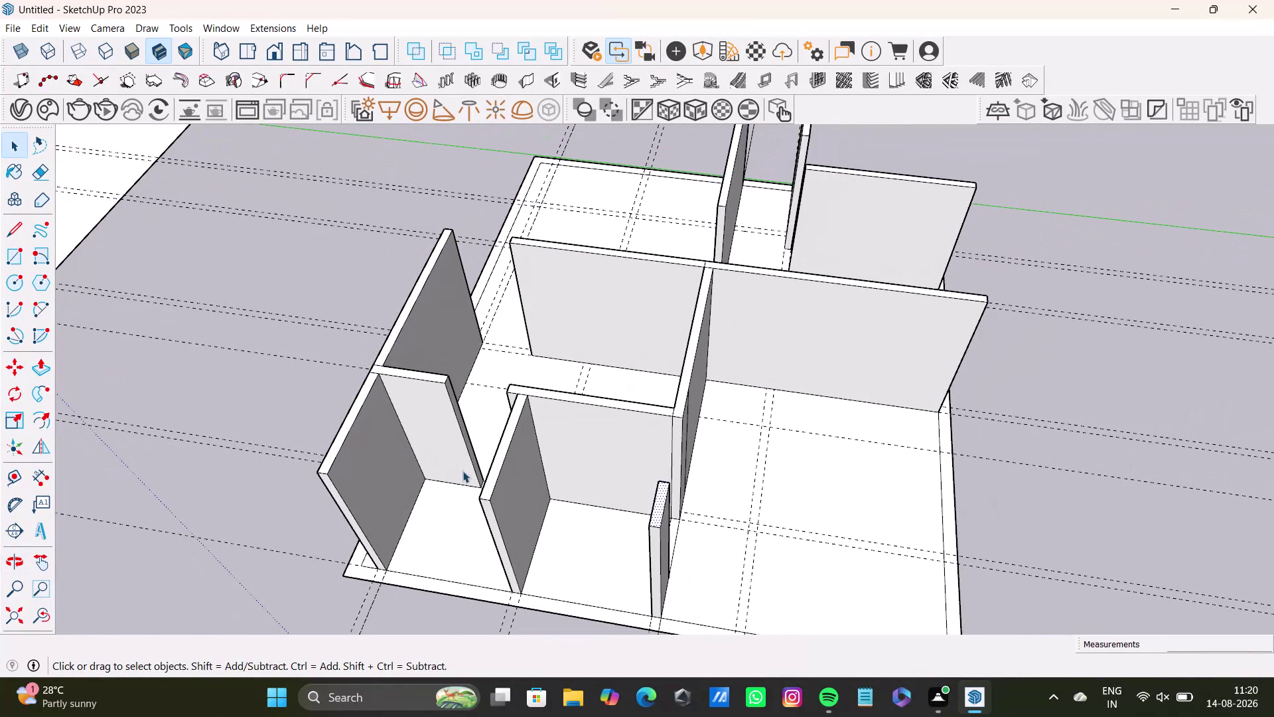
scroll(down, 3)
middle_drag(446, 429, 444, 360)
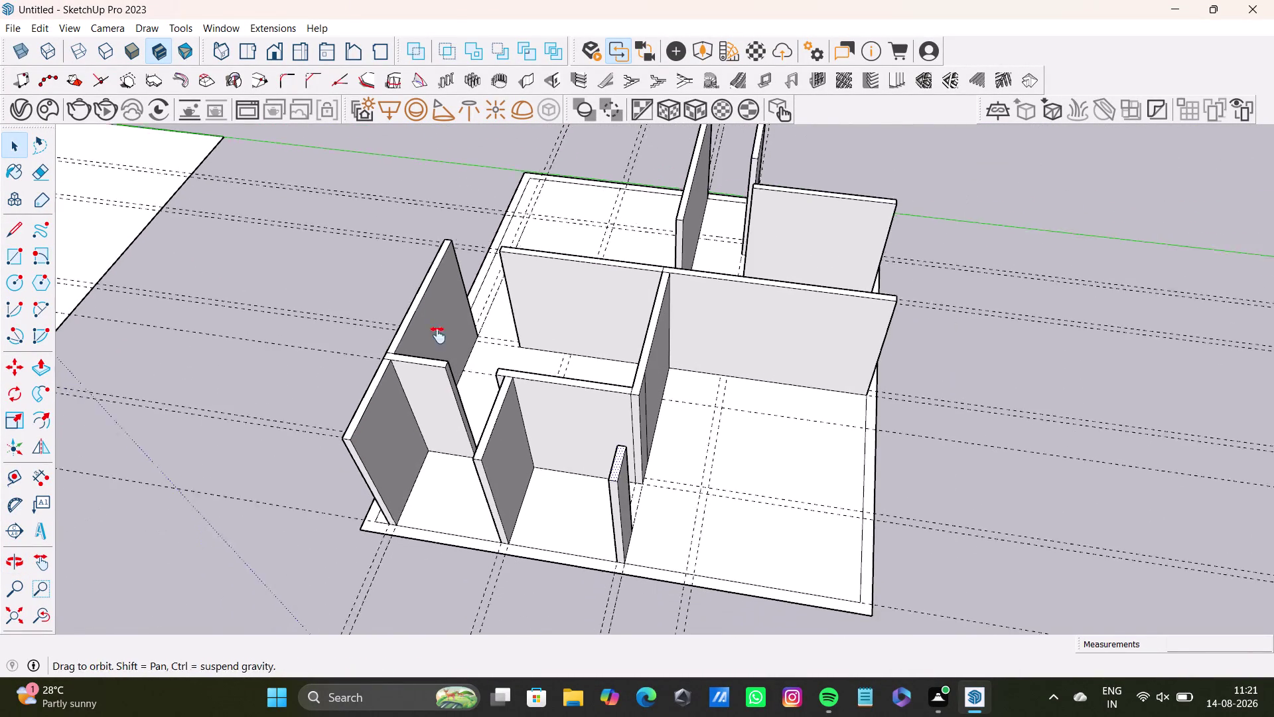
middle_drag(444, 361, 423, 310)
middle_drag(425, 371, 783, 445)
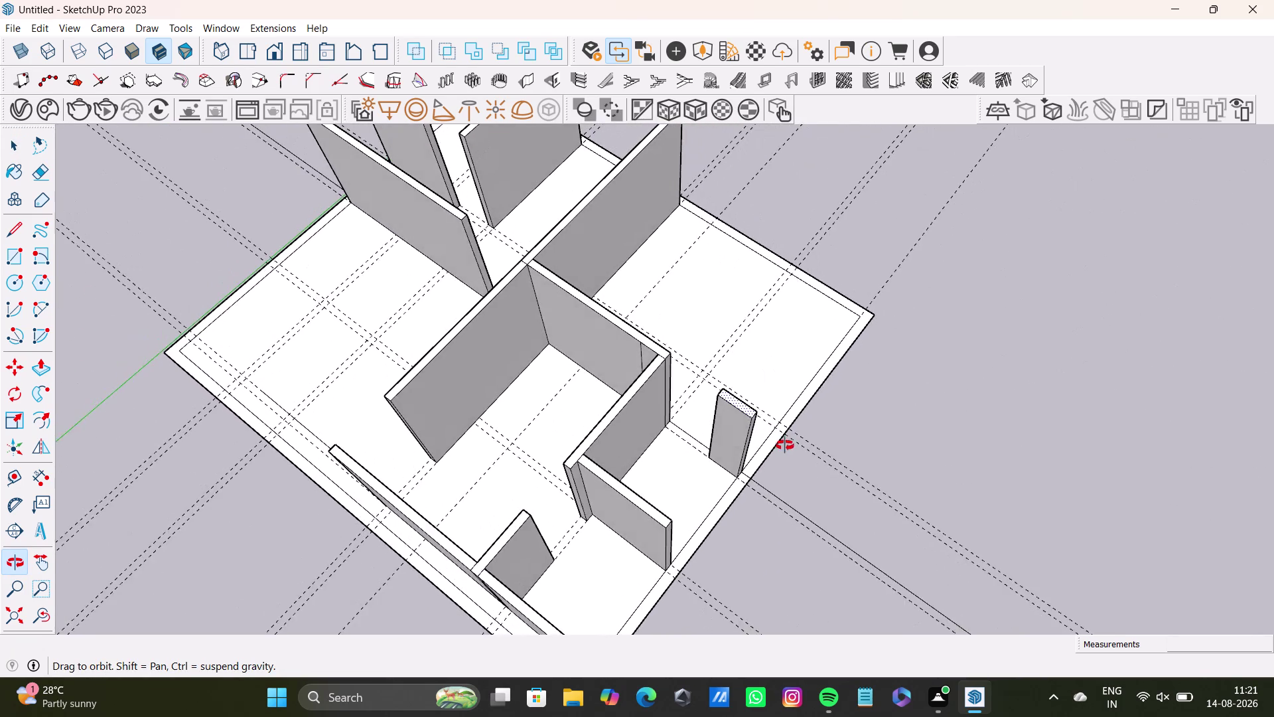
middle_drag(783, 446, 809, 535)
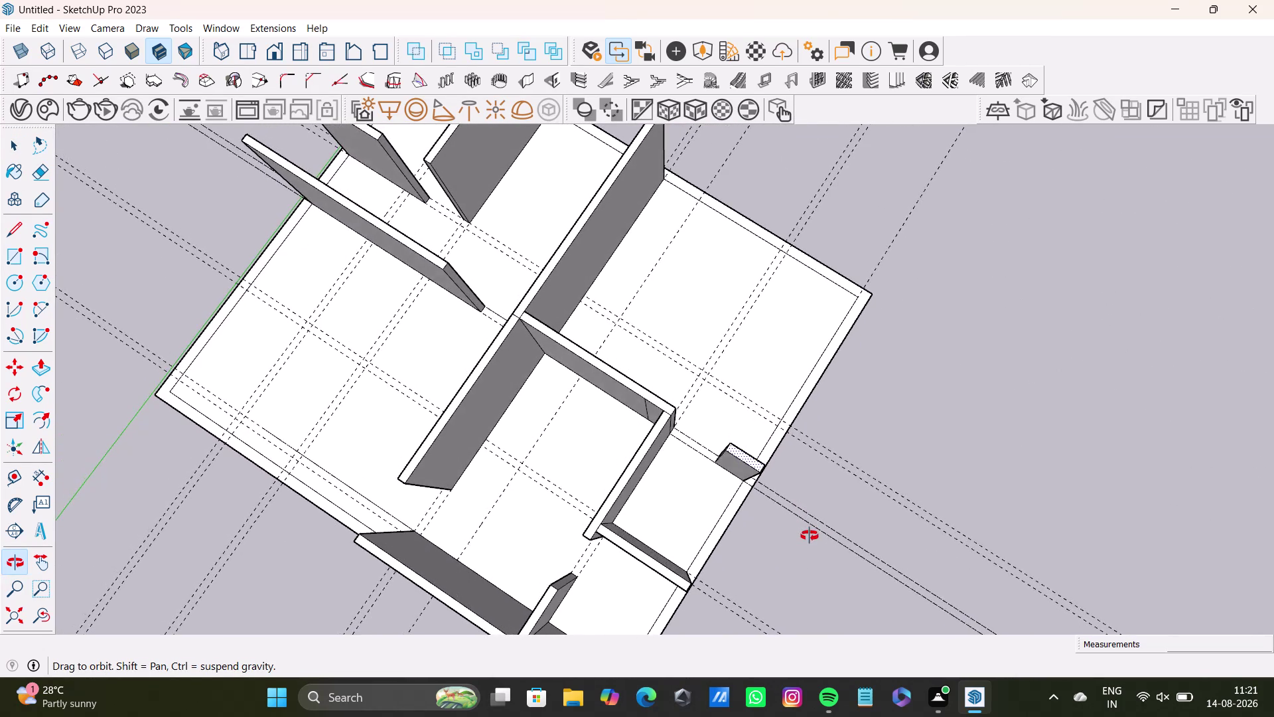
middle_drag(810, 536, 641, 541)
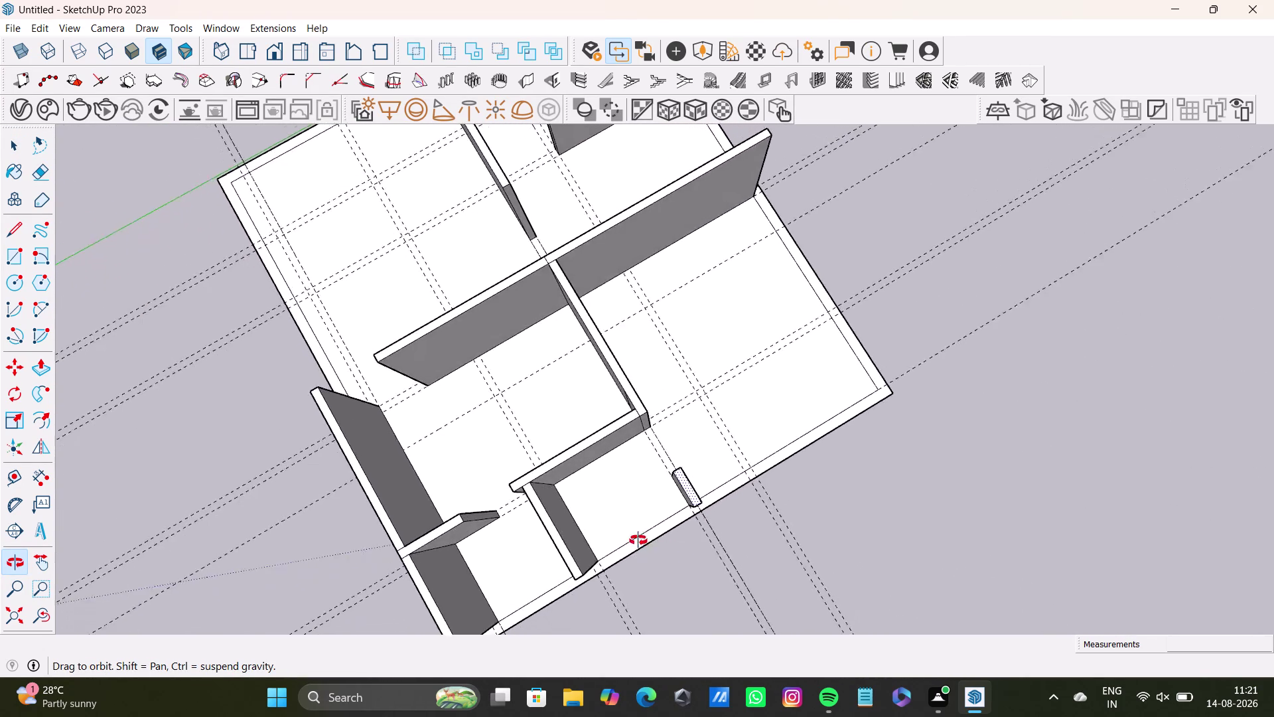
middle_drag(641, 541, 323, 499)
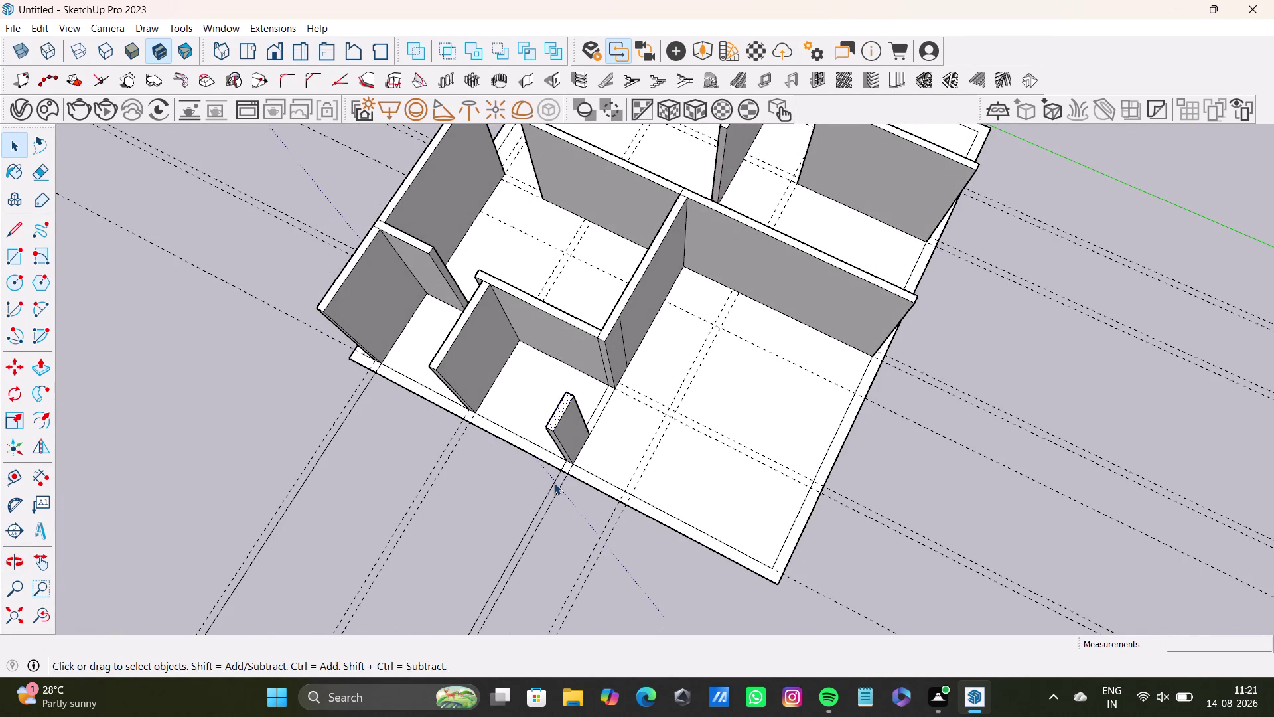